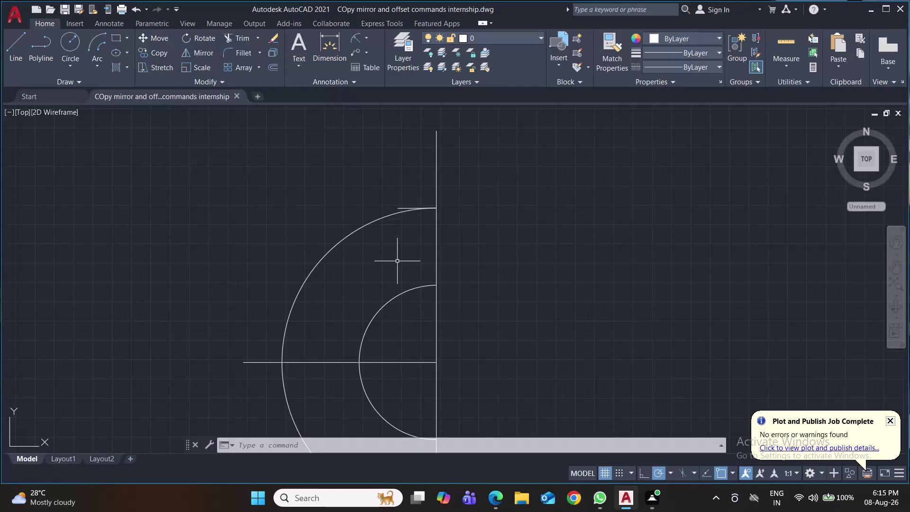
Draw a short vertical line down from the short top line's end, undoing a stray segment.
key(l)
key(Return)
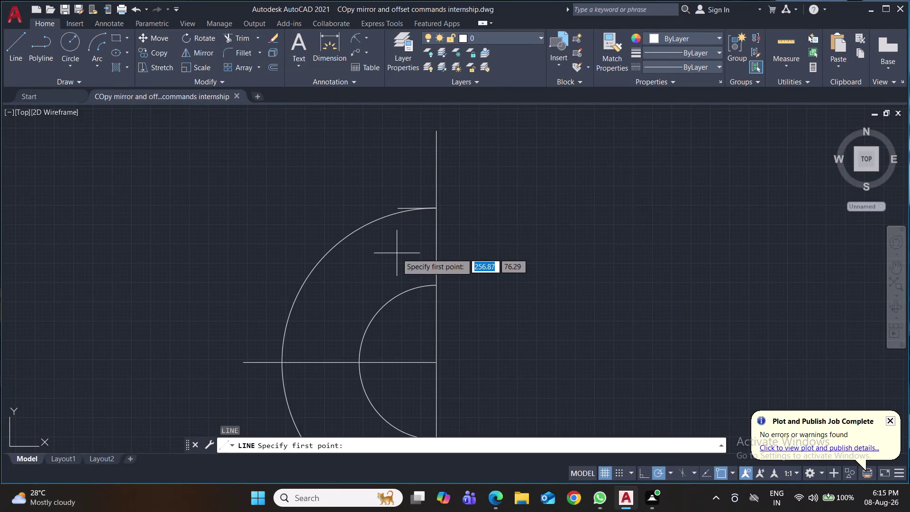
scroll(up, 3)
click(399, 183)
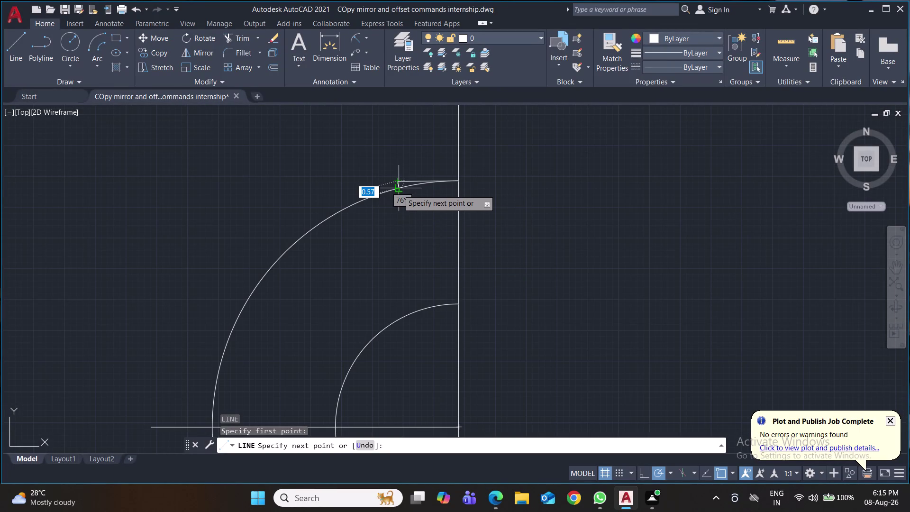
click(398, 197)
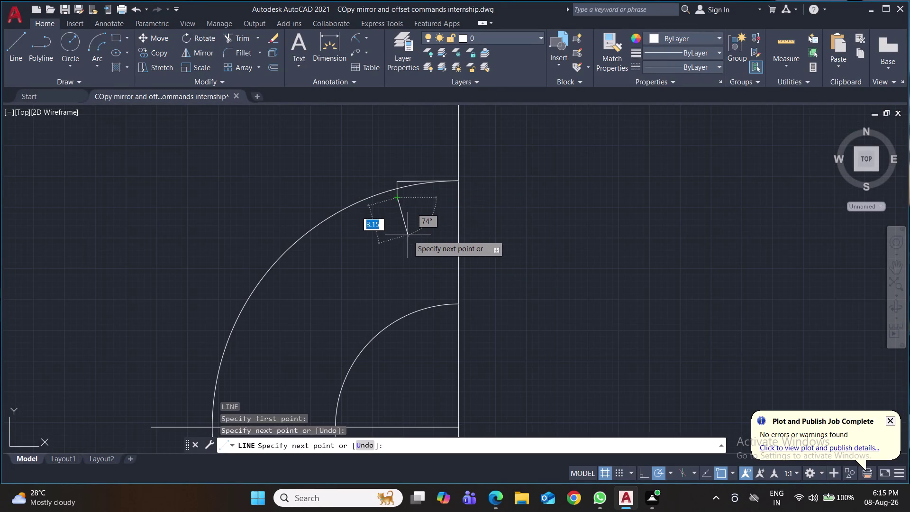
key(ctrl+z)
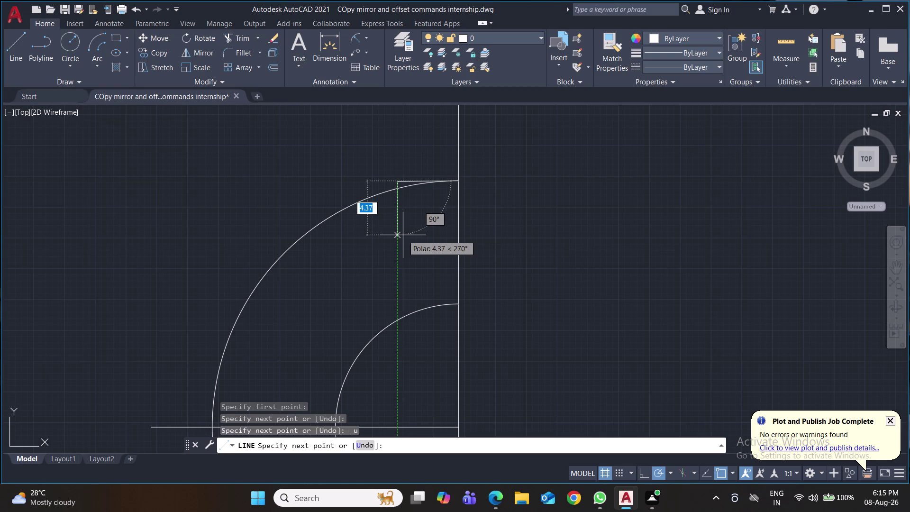
click(403, 235)
key(Return)
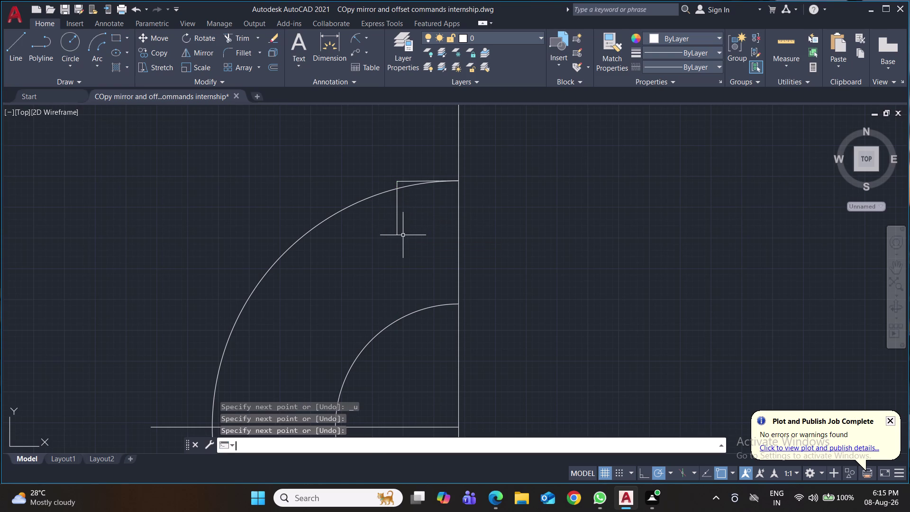
Trim the outer arc's excess and the small leftover stubs near the short lines.
text(tr)
key(Return)
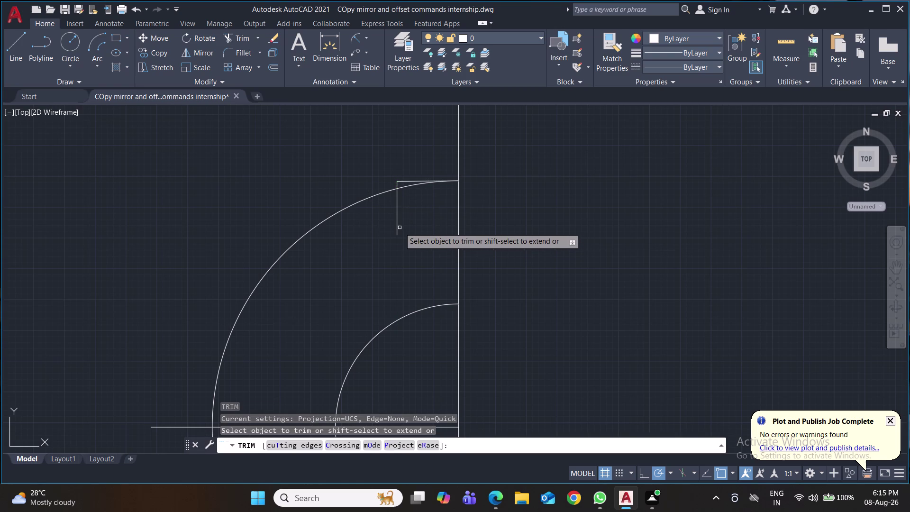
click(406, 186)
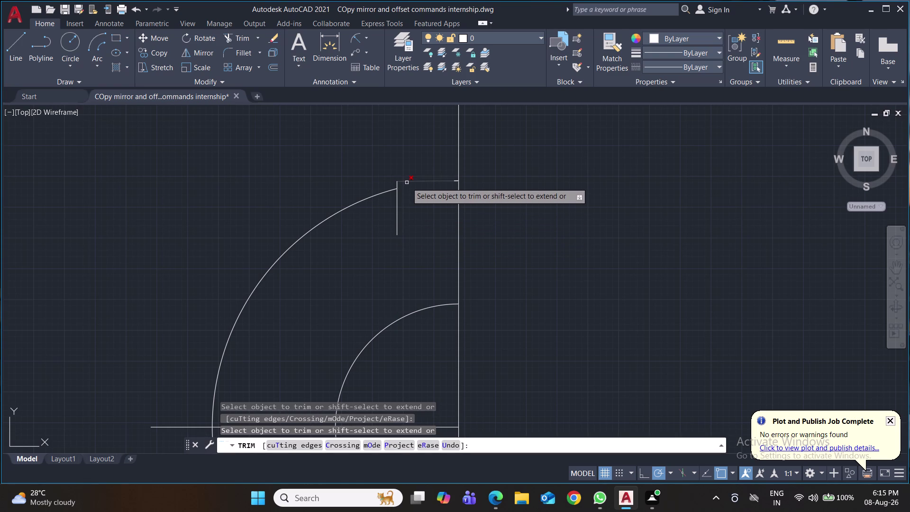
click(407, 183)
click(395, 208)
click(399, 209)
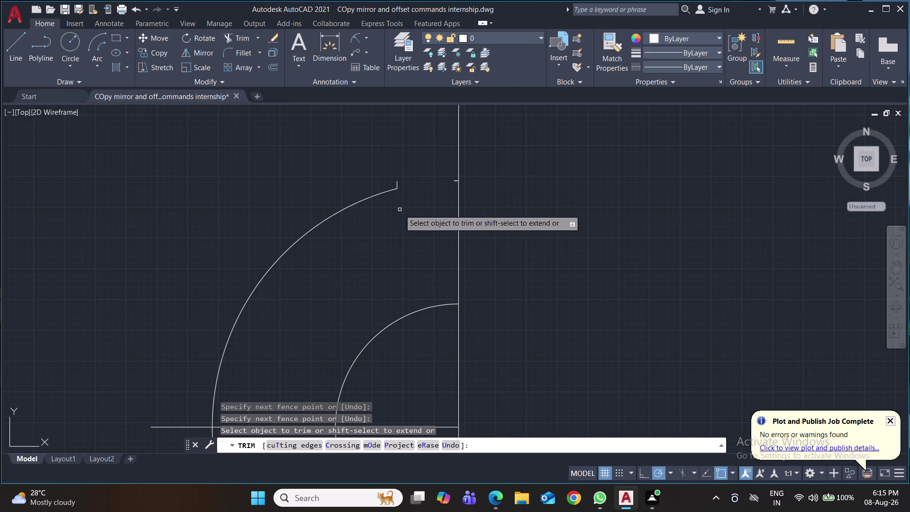
click(454, 180)
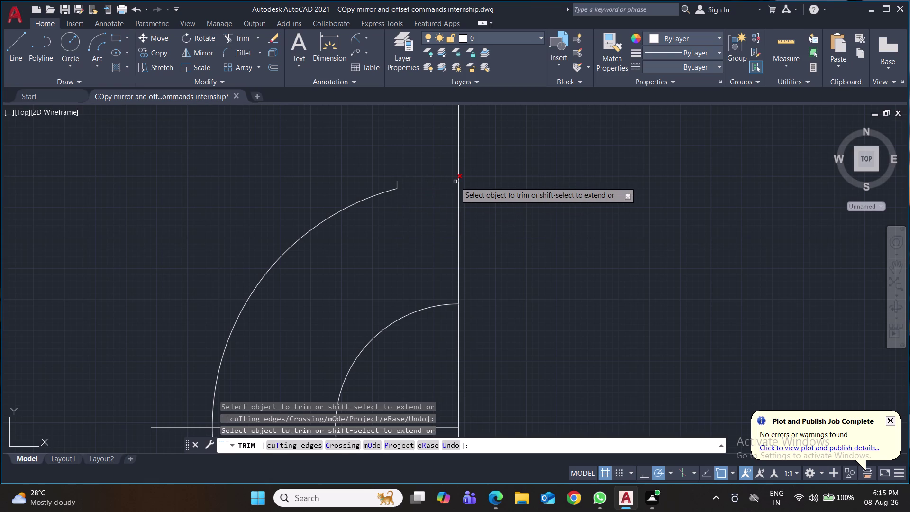
click(455, 182)
click(396, 182)
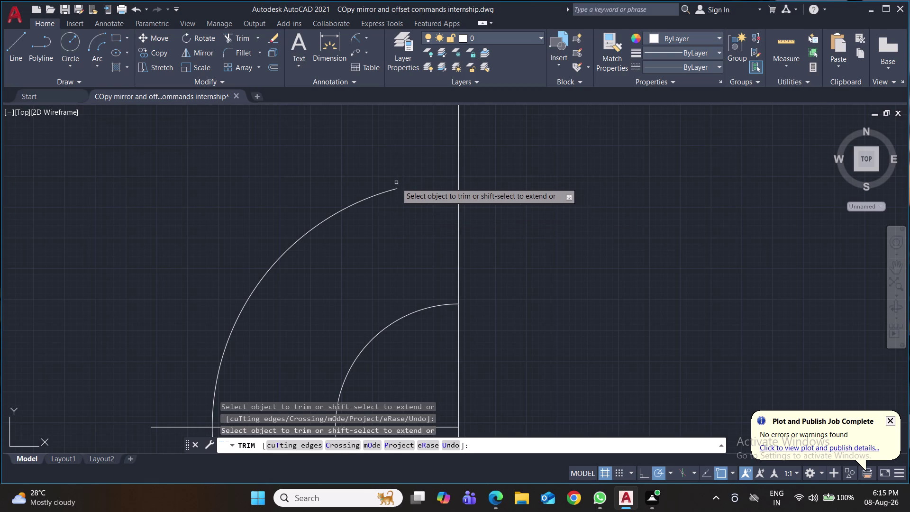
Fence-trim away the lower halves of the arcs and lines, then save.
scroll(down, 3)
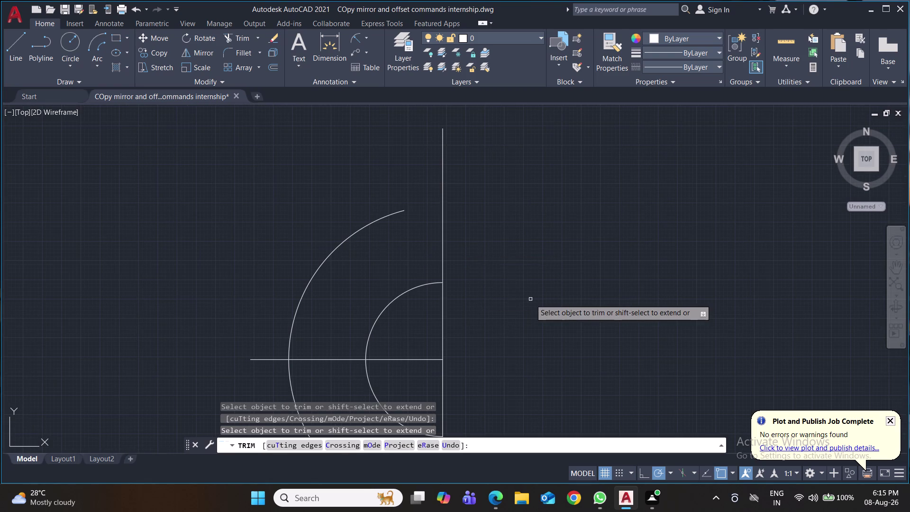
scroll(down, 3)
middle_drag(530, 287, 510, 232)
click(467, 300)
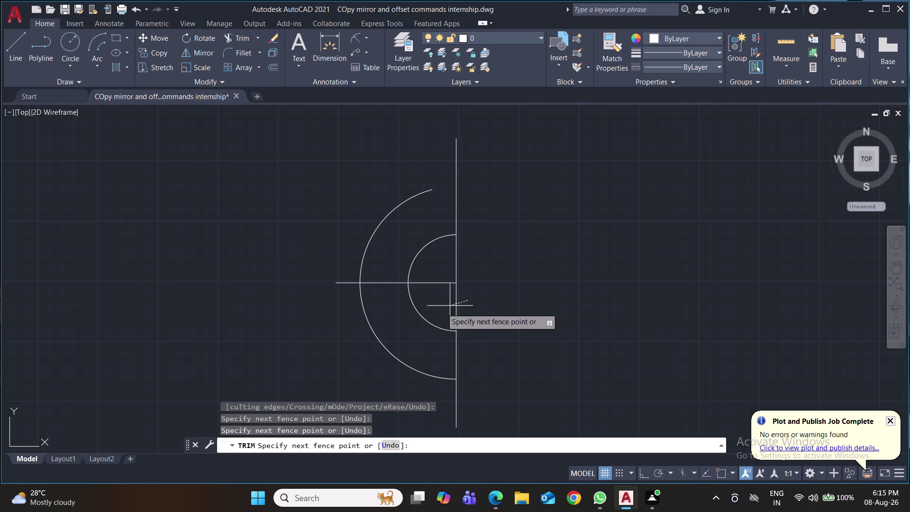
click(340, 329)
drag(547, 336, 432, 378)
click(414, 380)
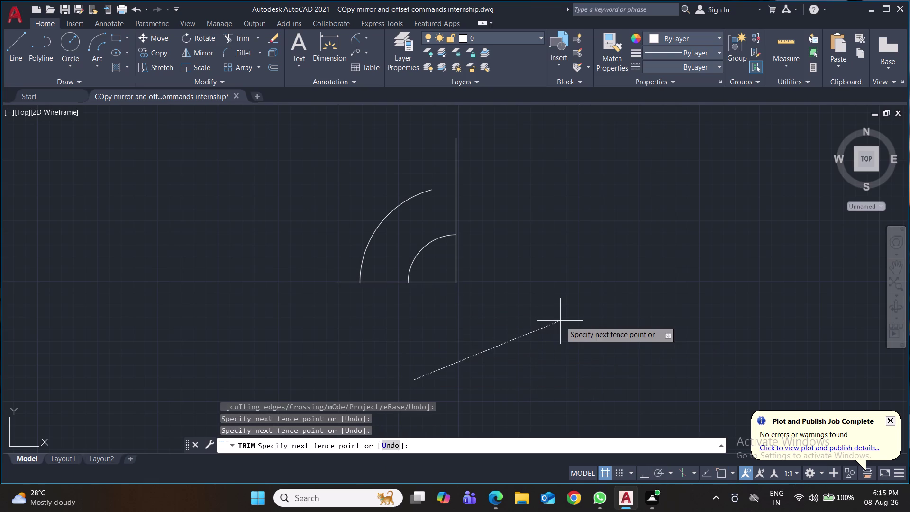
click(560, 319)
middle_drag(594, 290, 583, 327)
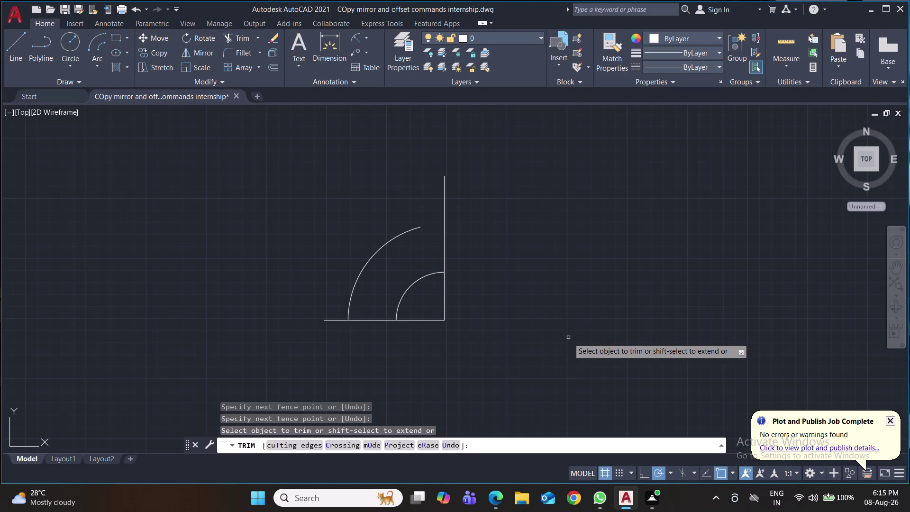
middle_drag(561, 340, 532, 387)
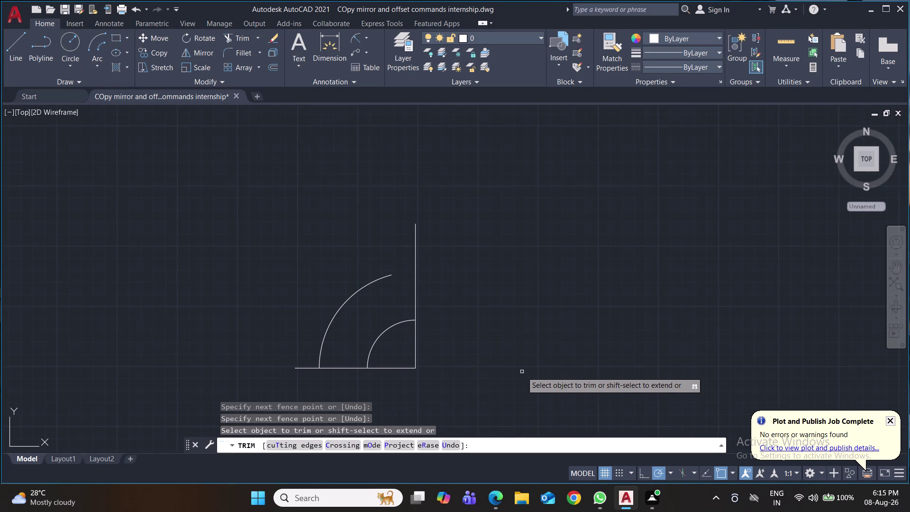
key(Escape)
key(ctrl+s)
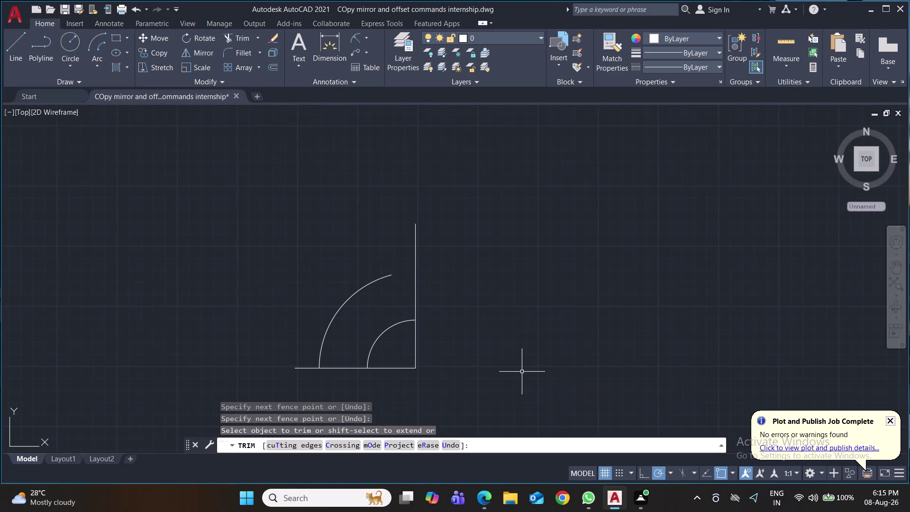
Draw a step from the outer arc's upper end: 5.64 up, then 5 across.
key(l)
key(Return)
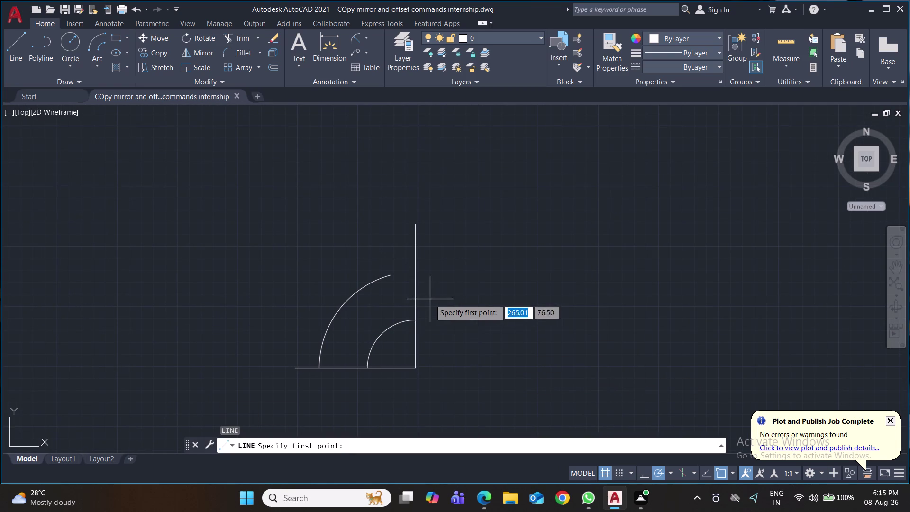
click(393, 275)
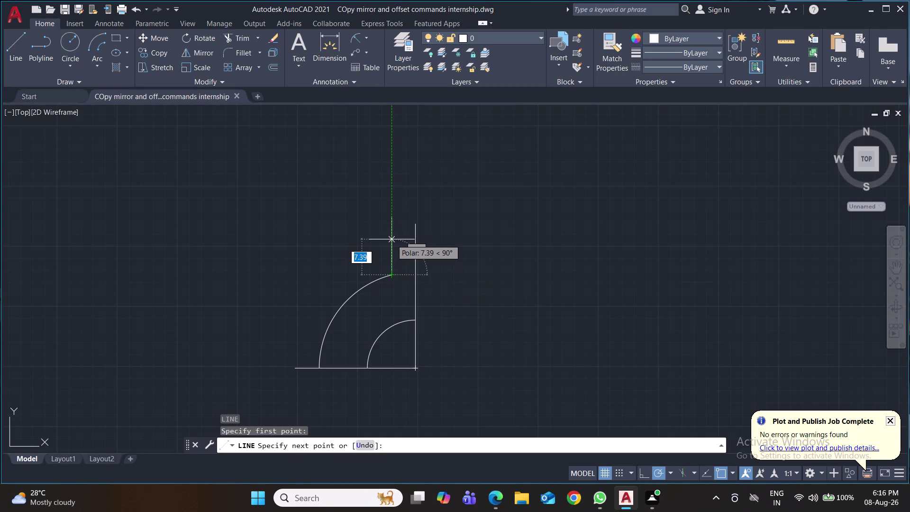
text(5.64)
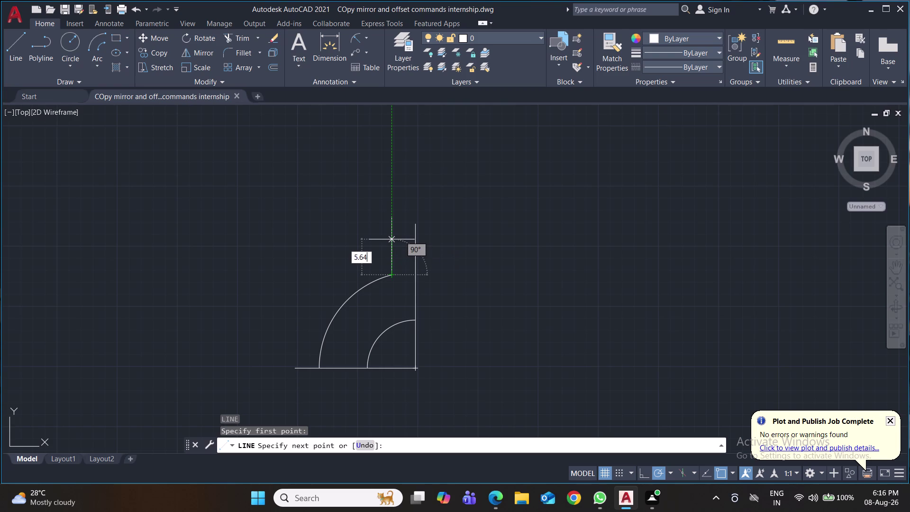
key(Return)
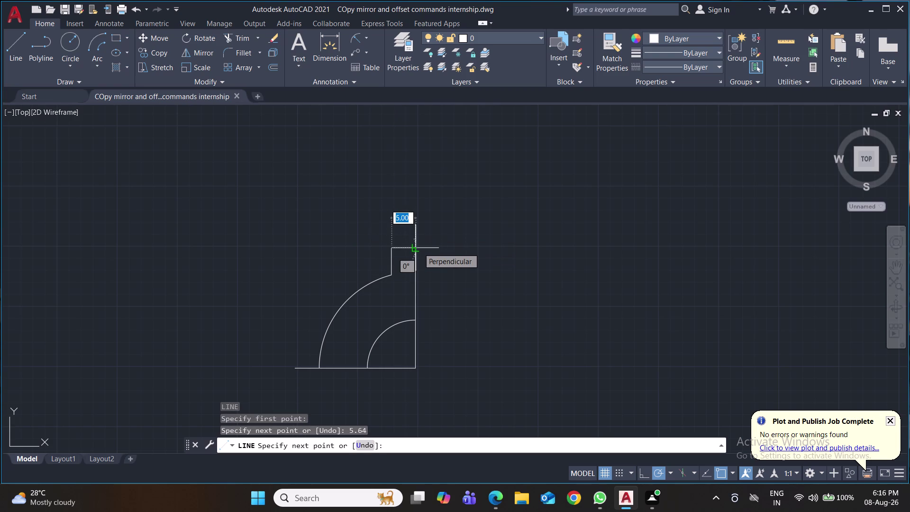
key(5)
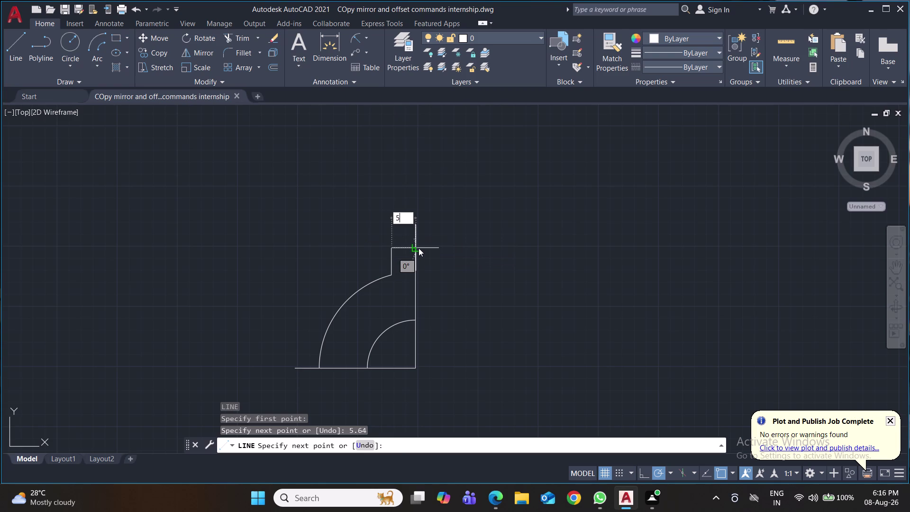
key(Return)
key(Return)
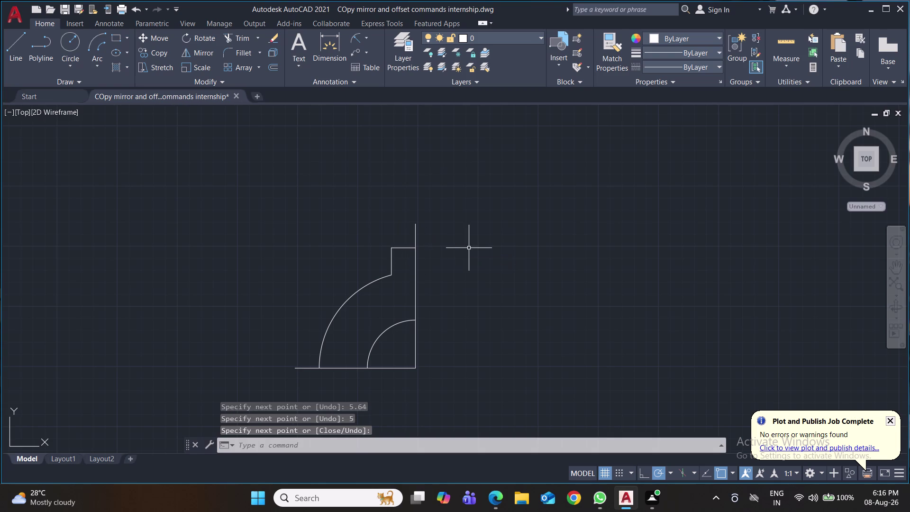
middle_drag(463, 276, 456, 236)
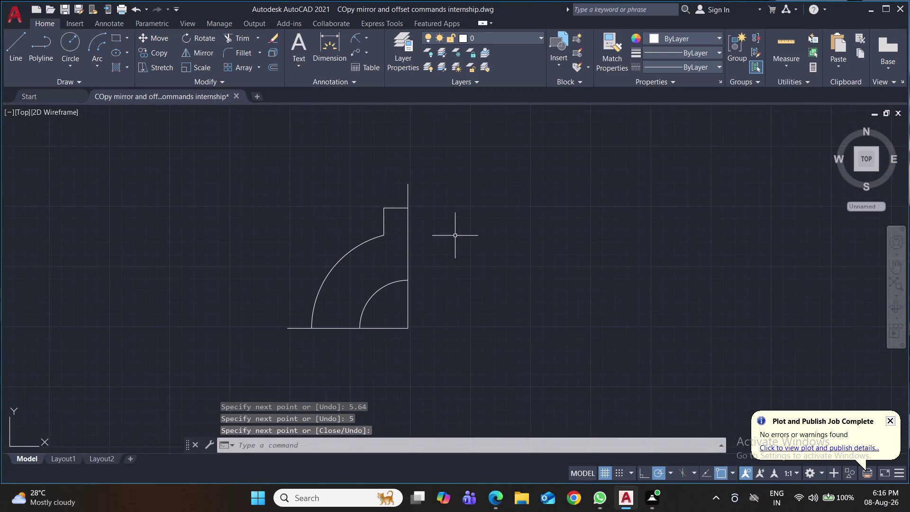
click(9, 47)
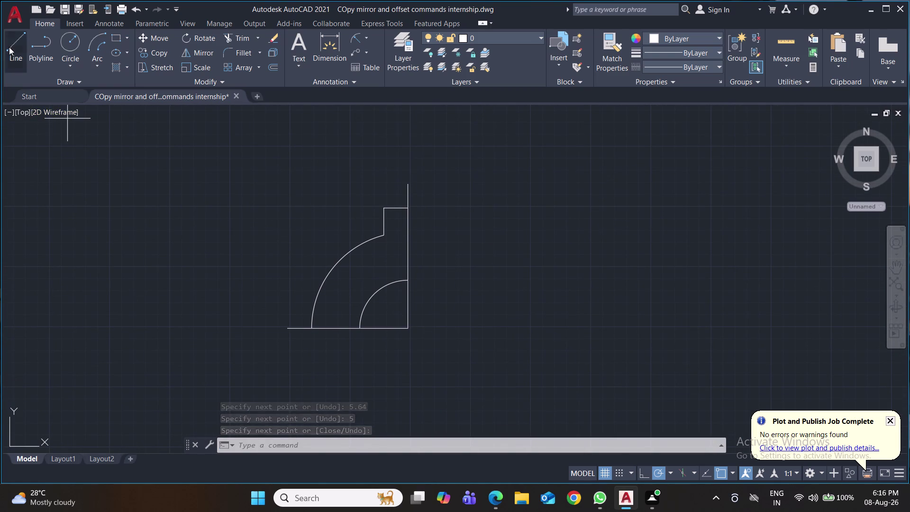
click(288, 330)
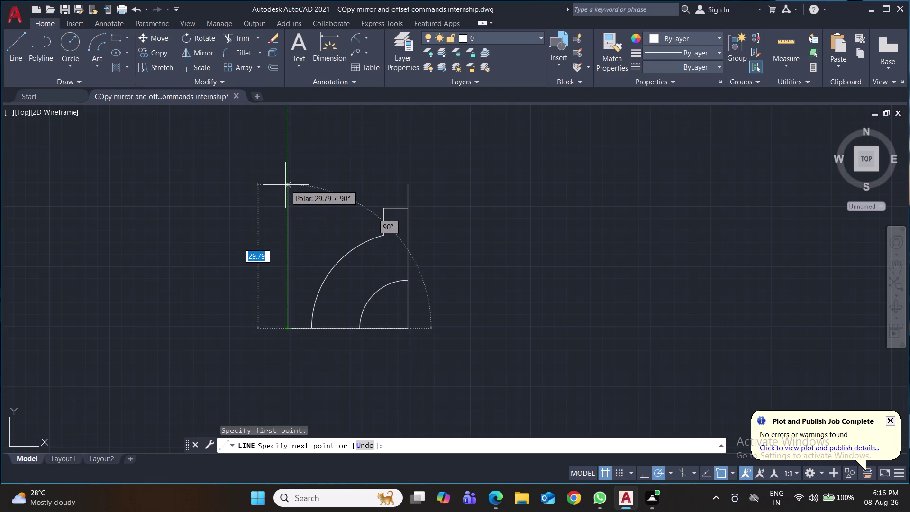
Draw a 30-unit left edge and 25-unit top edge, then save the drawing.
text(30)
key(Return)
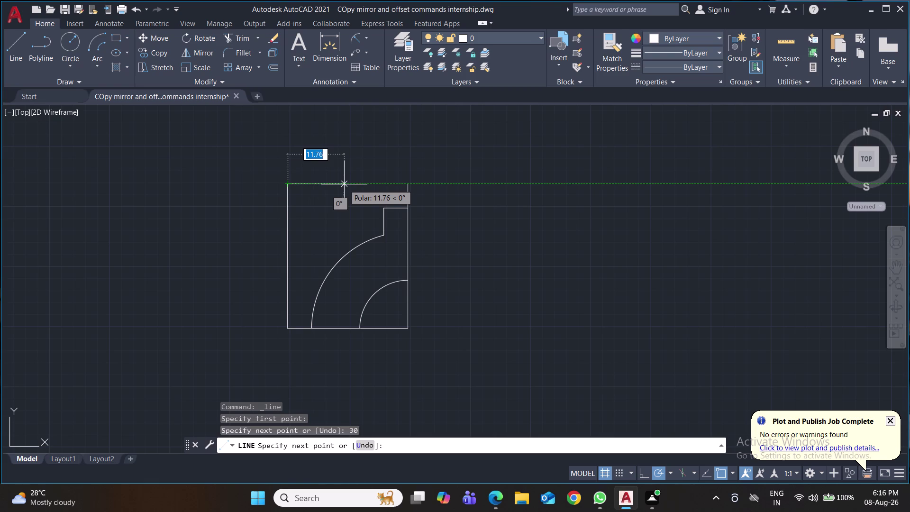
text(25)
key(Return)
key(Return)
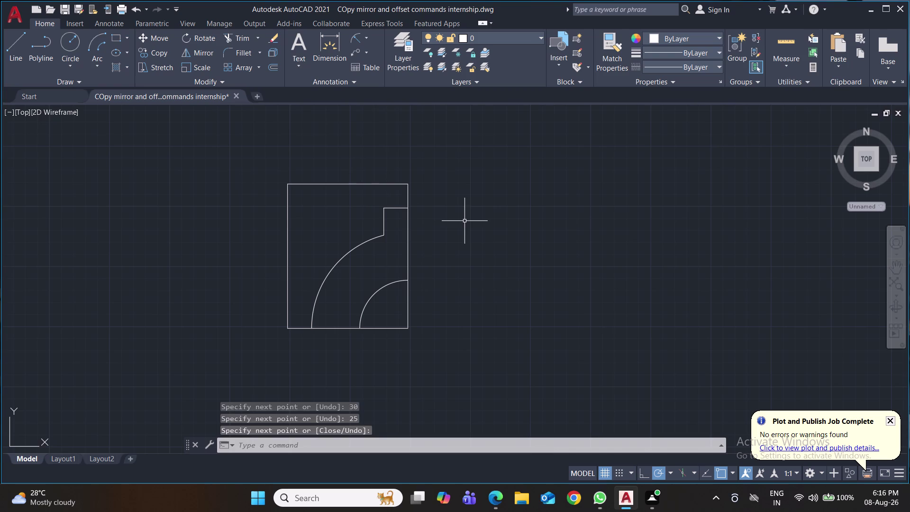
key(ctrl+s)
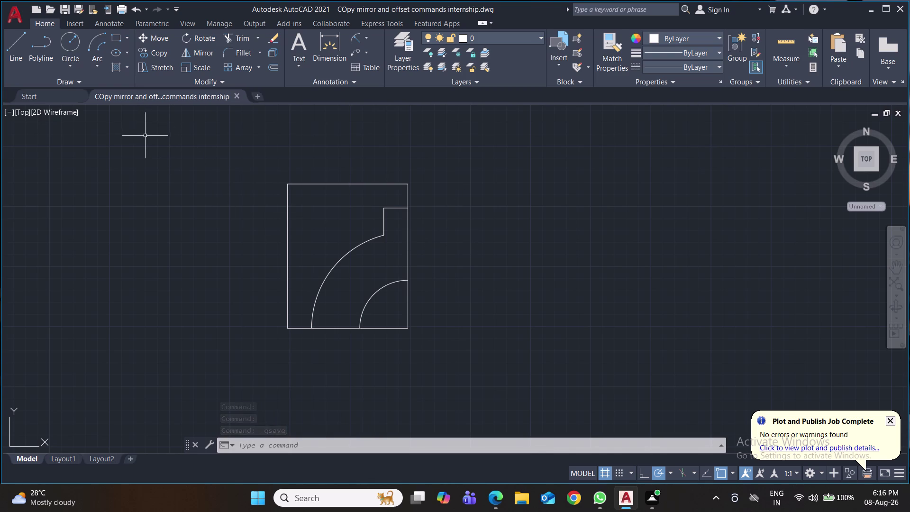
middle_drag(542, 249, 526, 243)
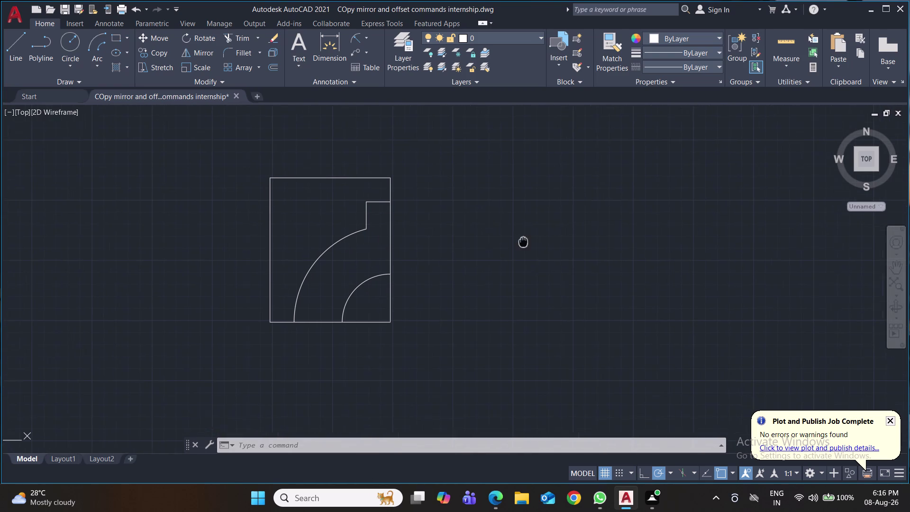
middle_drag(525, 243, 521, 241)
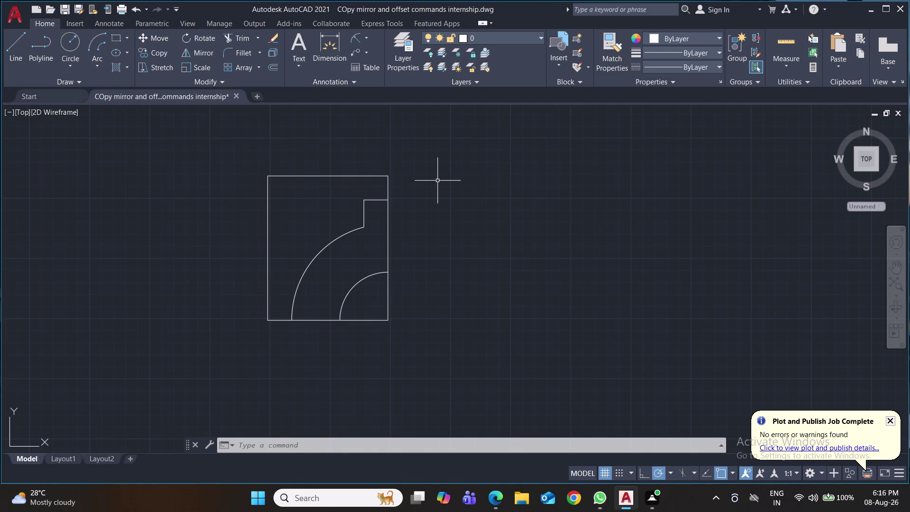
Mirror all eight quarter-profile objects across the right edge, keeping the originals.
text(mi)
key(Return)
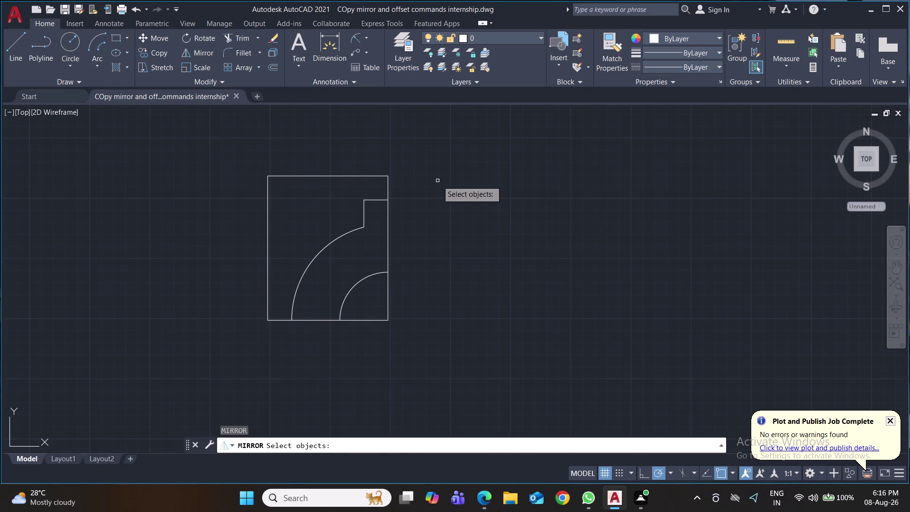
click(400, 155)
click(248, 345)
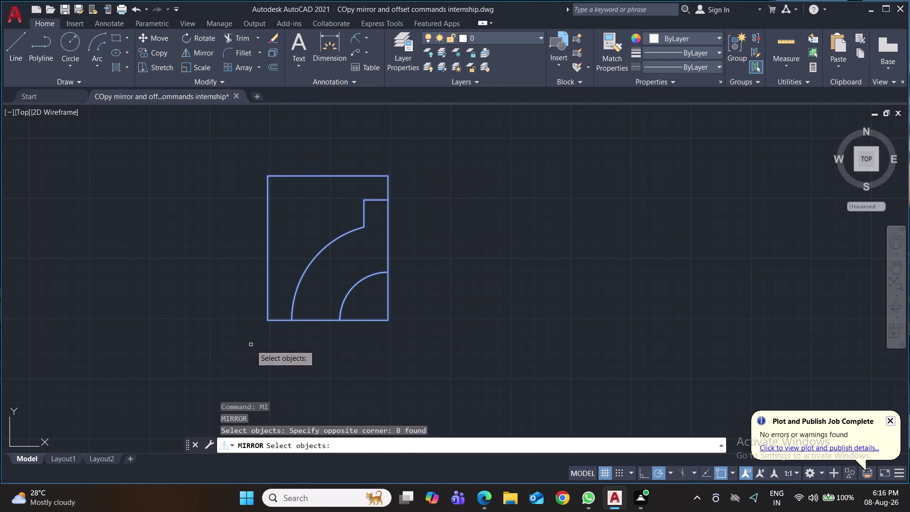
key(Return)
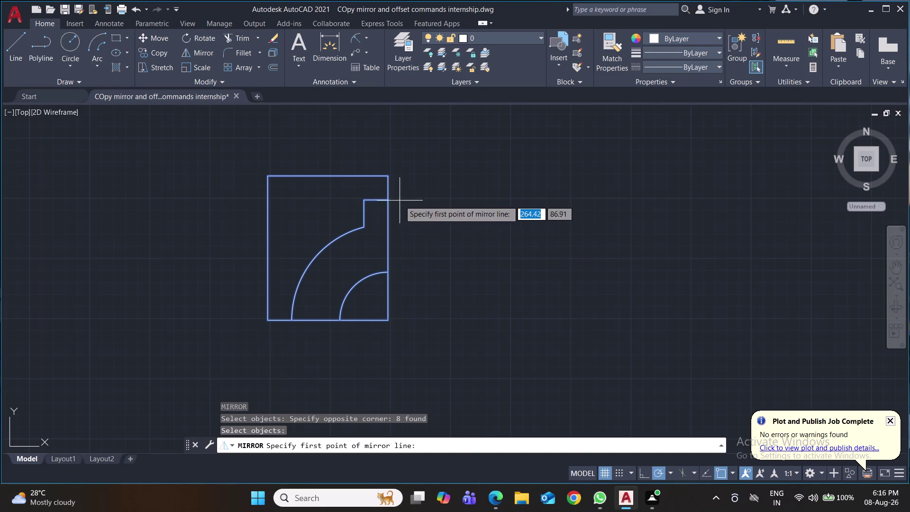
click(388, 317)
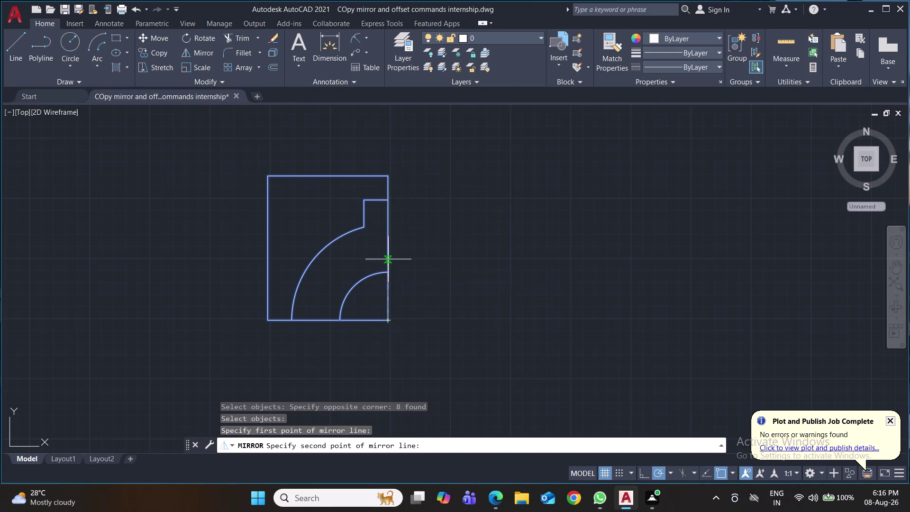
click(390, 178)
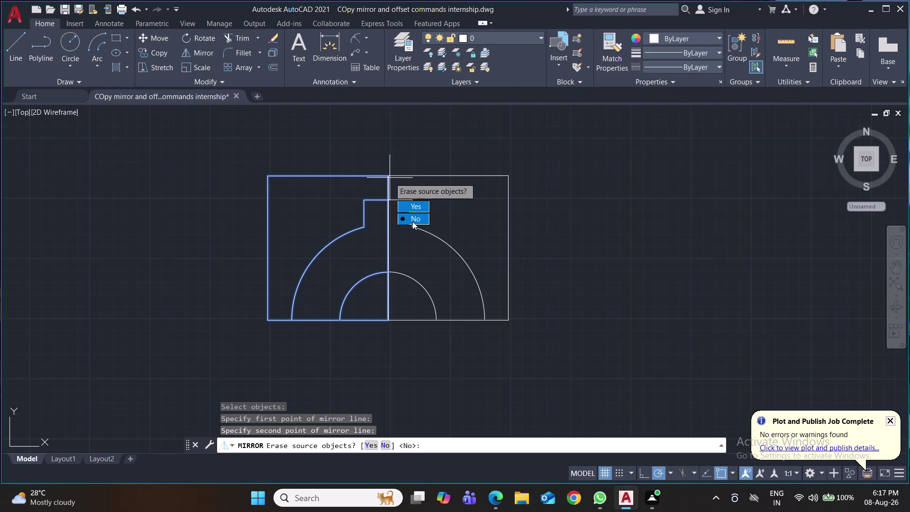
drag(414, 219, 390, 178)
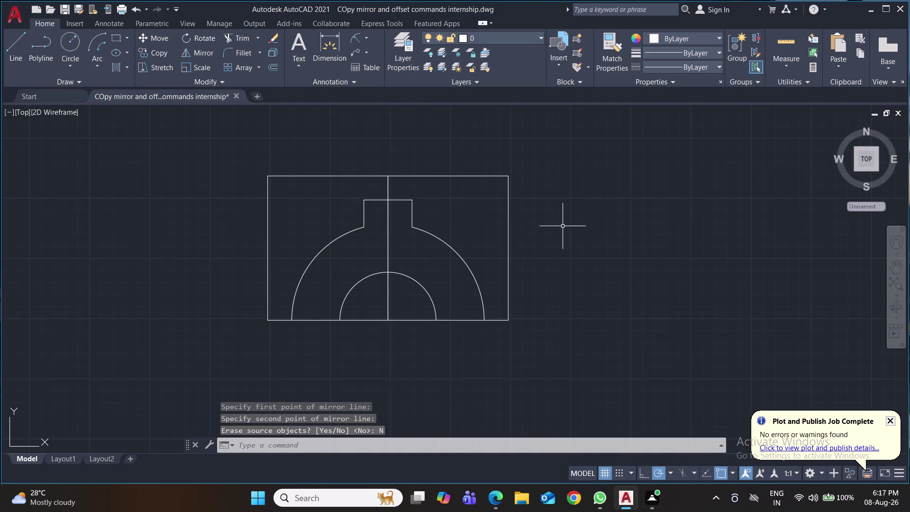
middle_drag(568, 227, 561, 196)
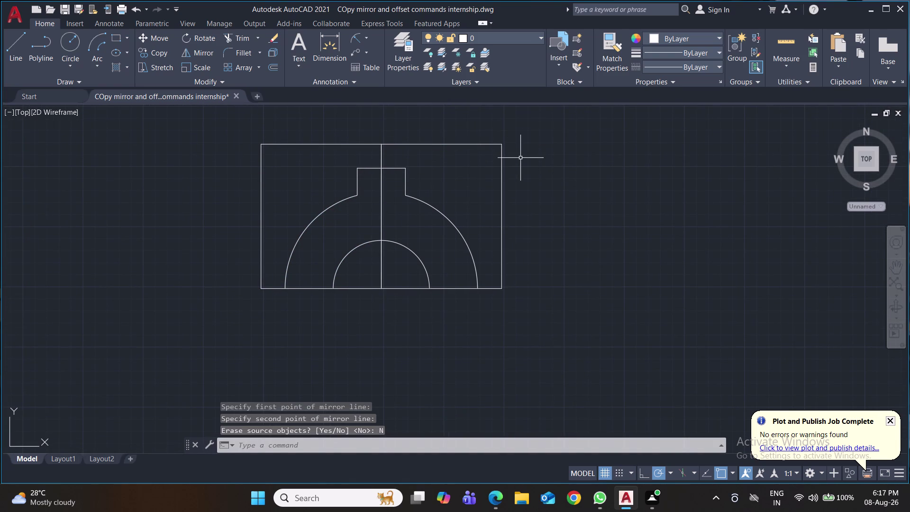
Mirror all sixteen objects across the bottom edge, keeping originals, and recentre the view.
text(mi)
key(Return)
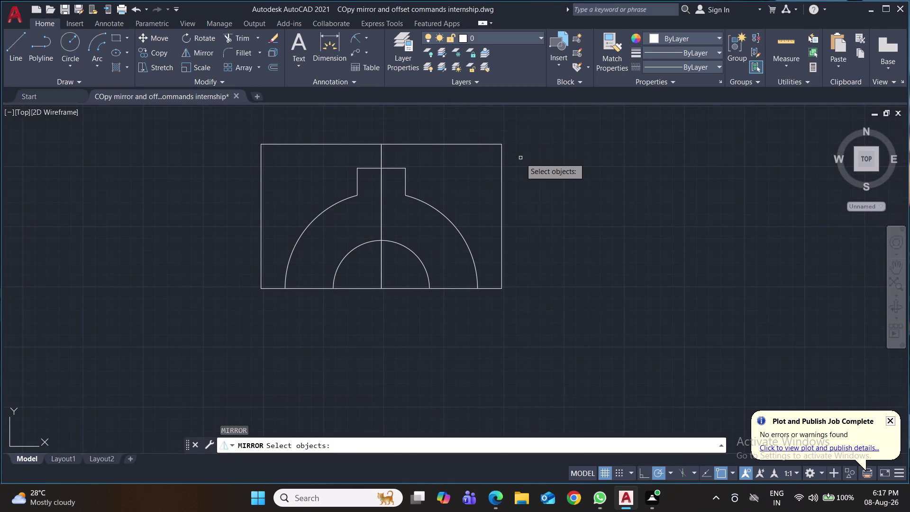
click(515, 129)
click(182, 318)
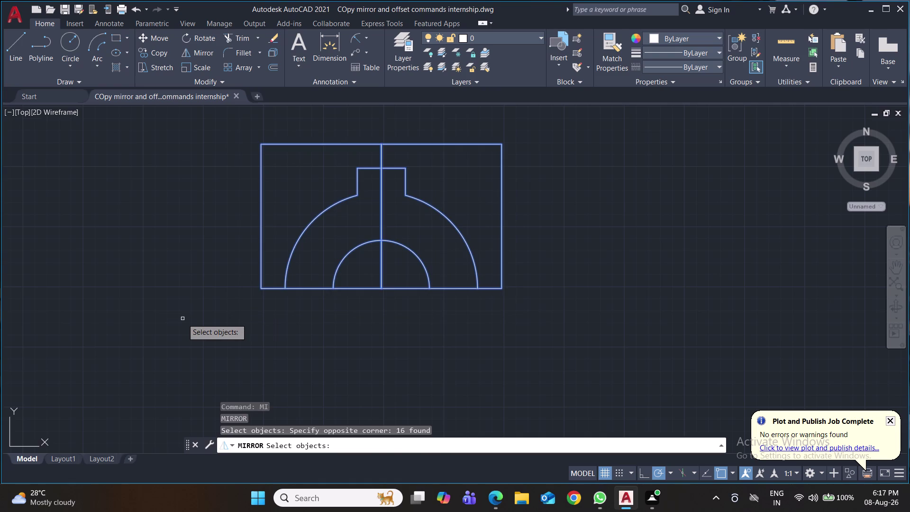
key(Return)
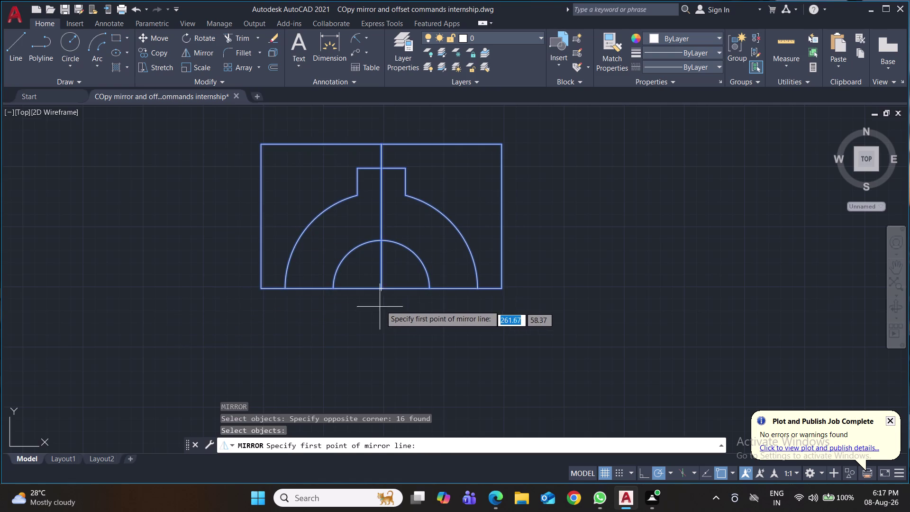
click(380, 291)
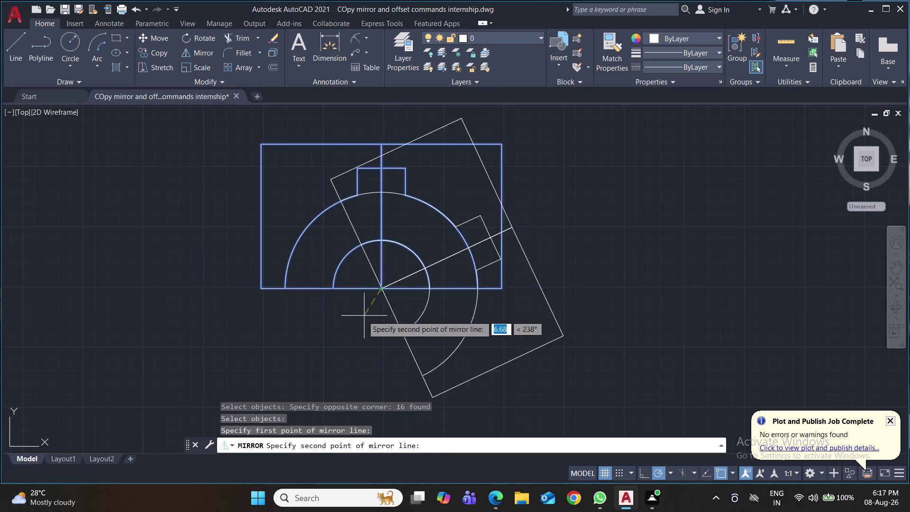
click(259, 289)
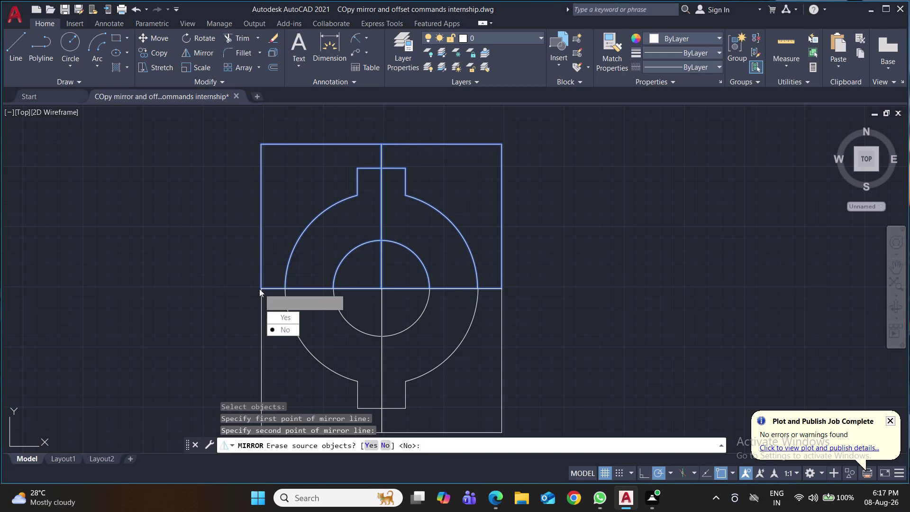
drag(287, 329, 259, 289)
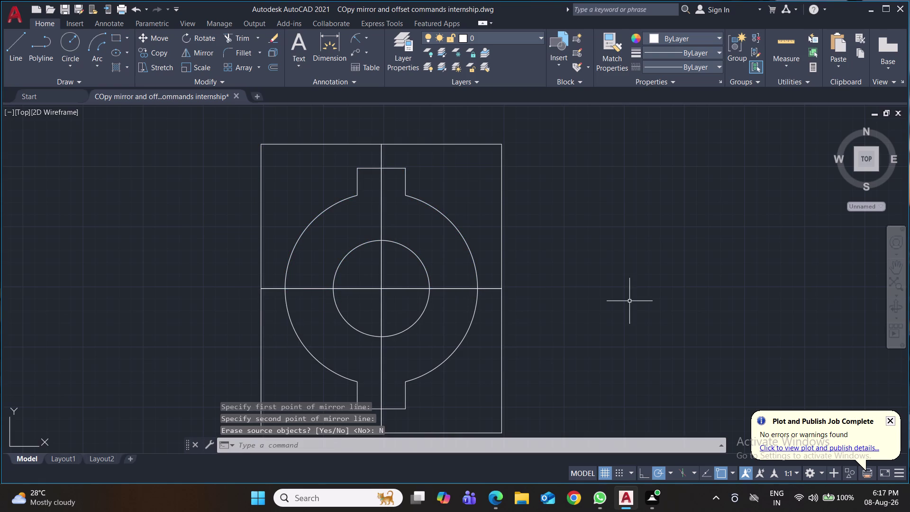
middle_drag(637, 304, 615, 276)
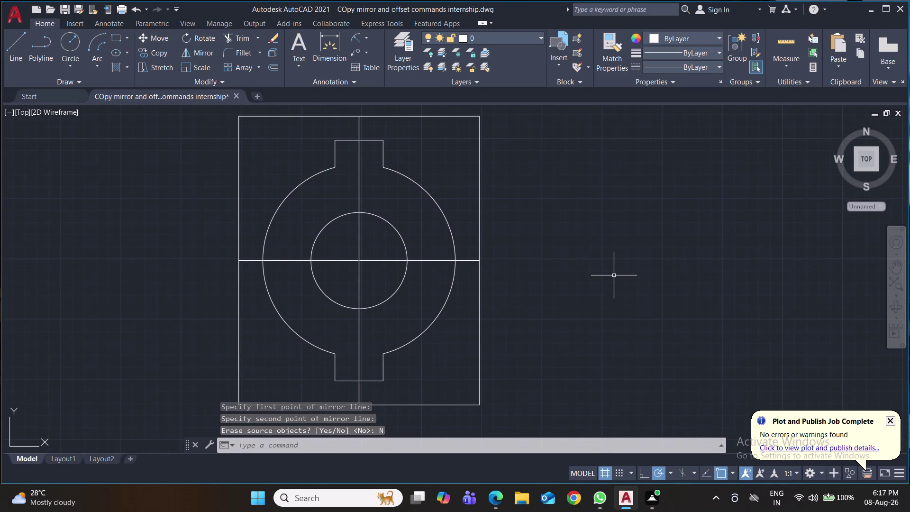
scroll(down, 3)
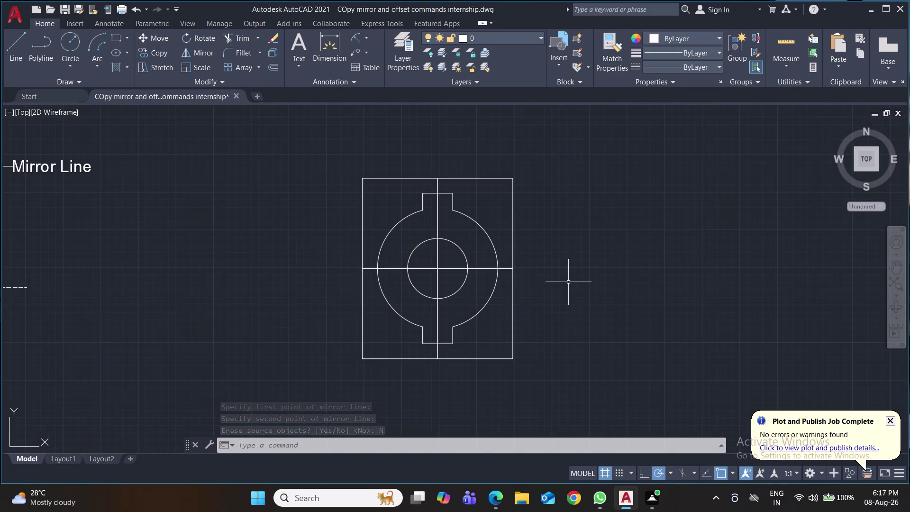
middle_drag(568, 282, 528, 273)
scroll(up, 3)
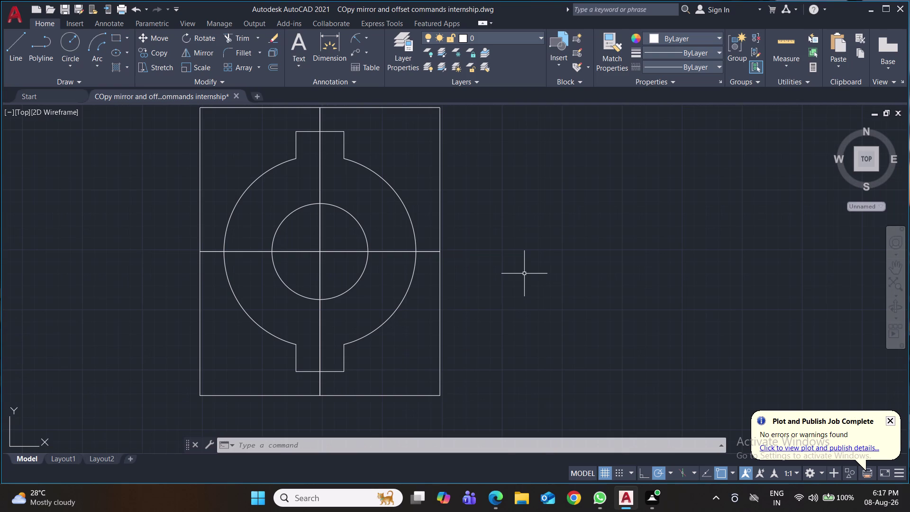
scroll(down, 3)
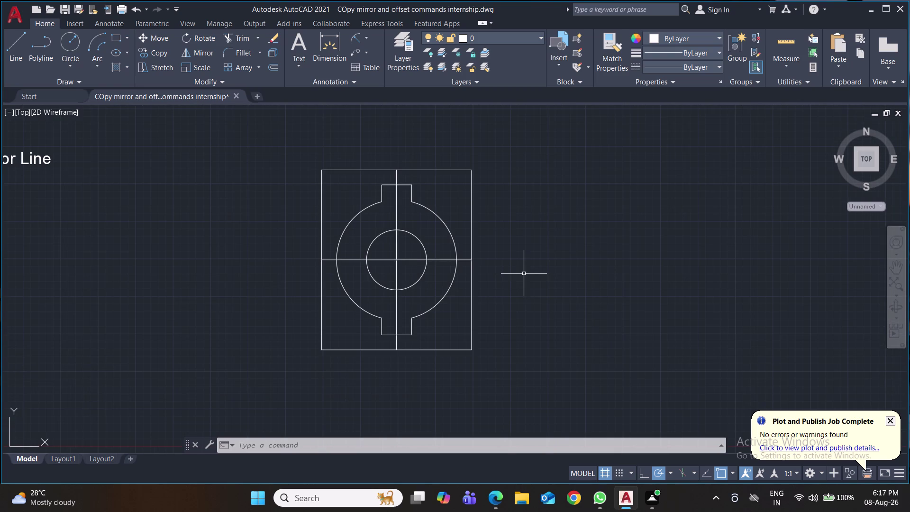
middle_drag(524, 273, 502, 287)
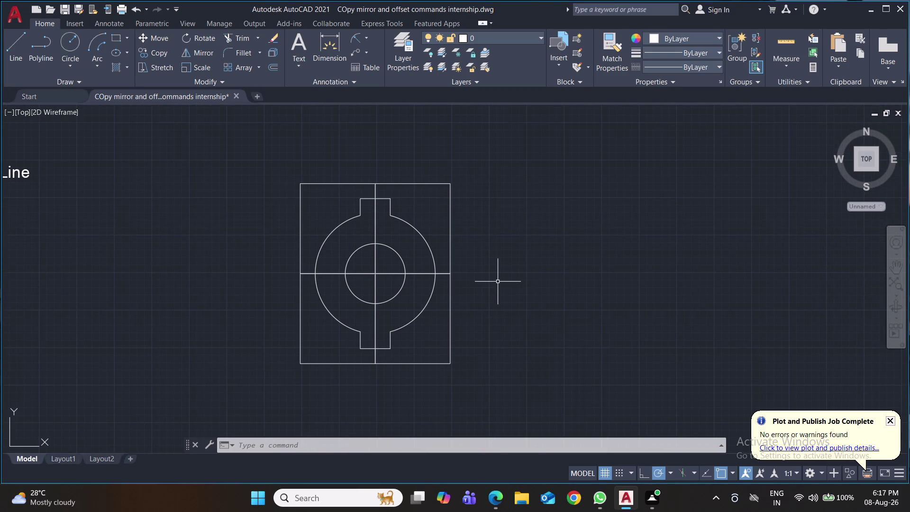
Draw a radius-15 circle centred on the top edge's midpoint.
key(ctrl+s)
key(c)
key(Return)
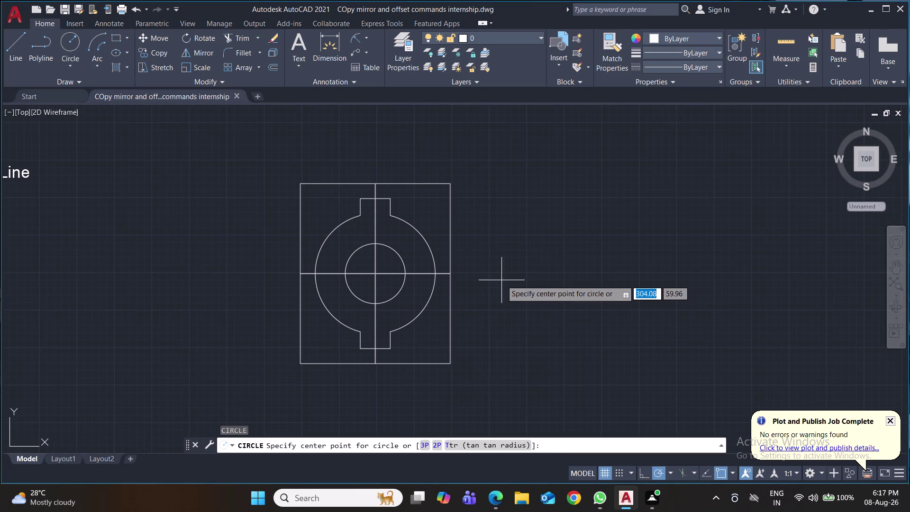
click(377, 184)
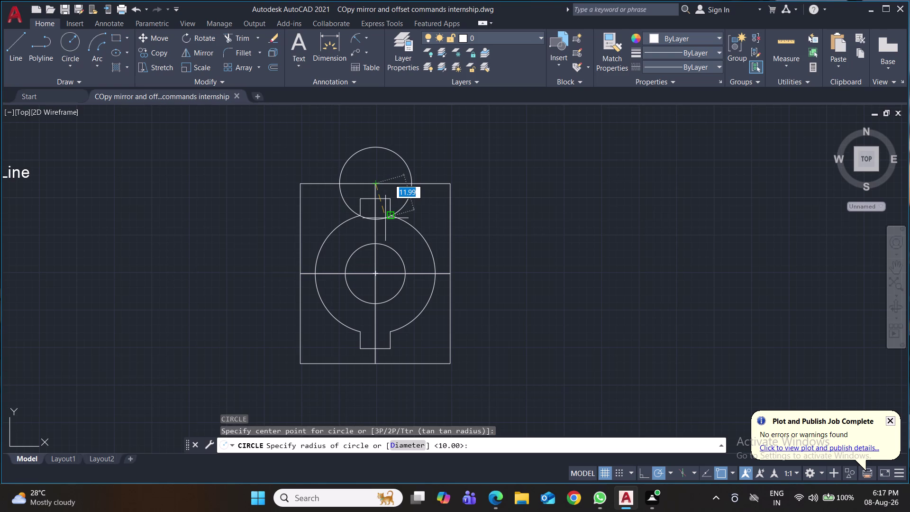
text(15)
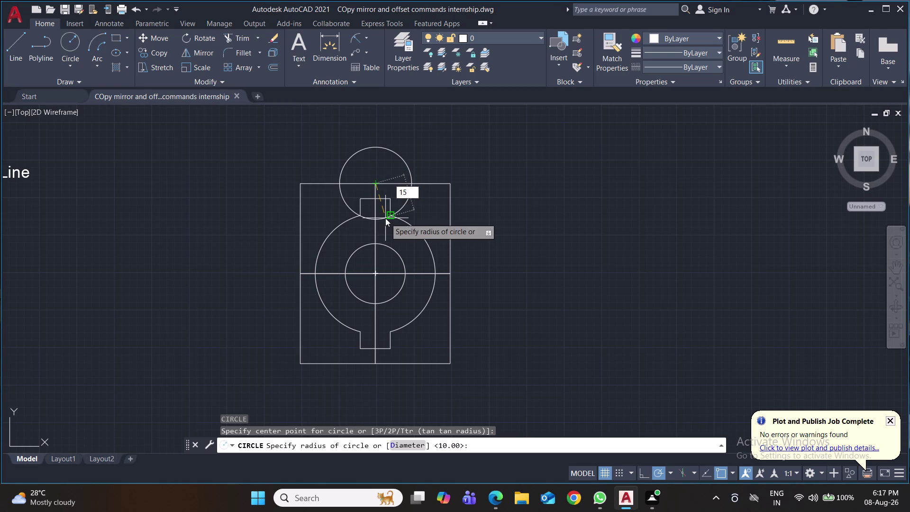
key(Return)
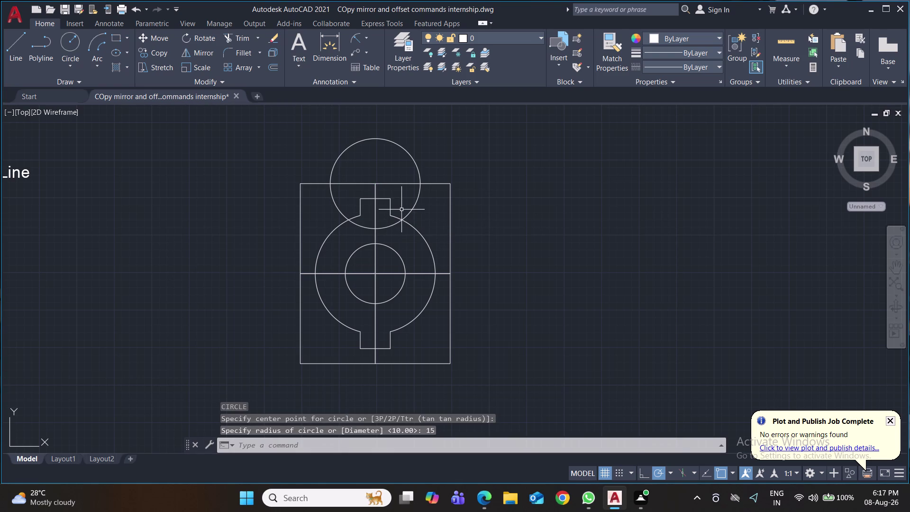
Trim away the circle's lower half inside the rectangle and save the drawing.
text(tr)
key(Return)
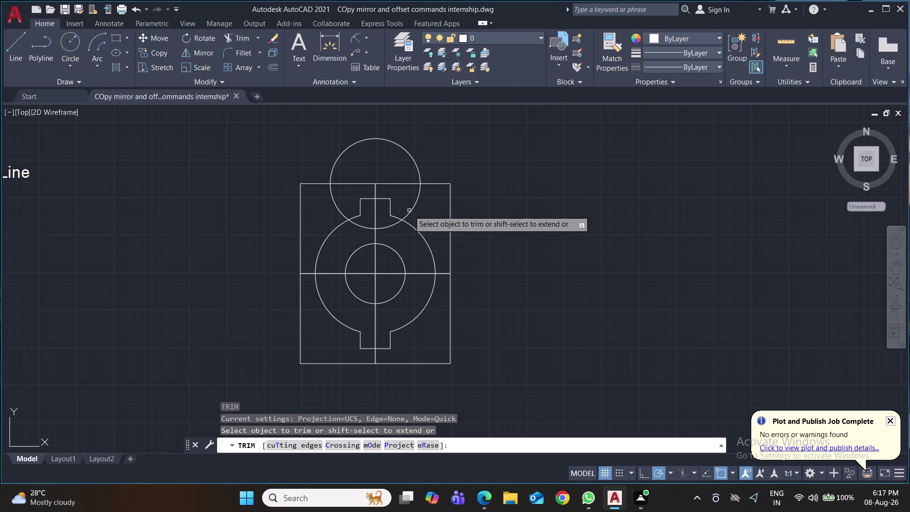
click(413, 211)
click(390, 226)
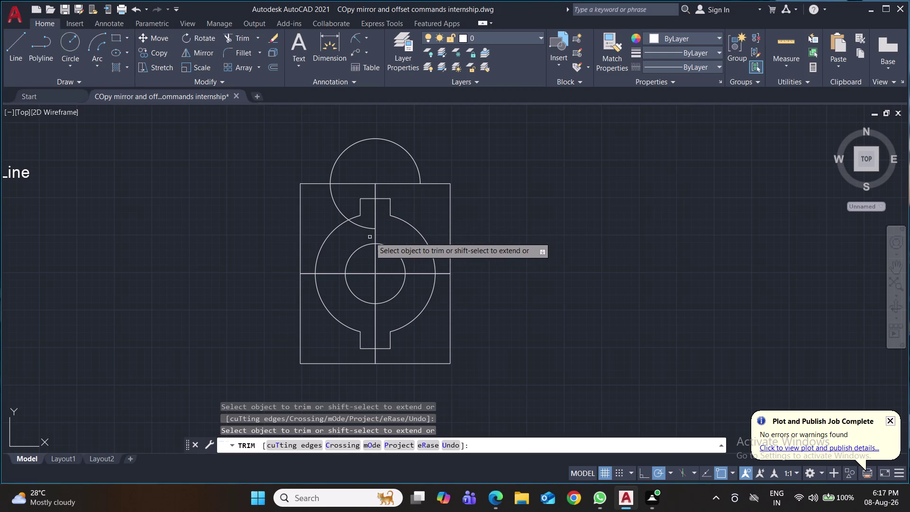
click(358, 227)
click(336, 204)
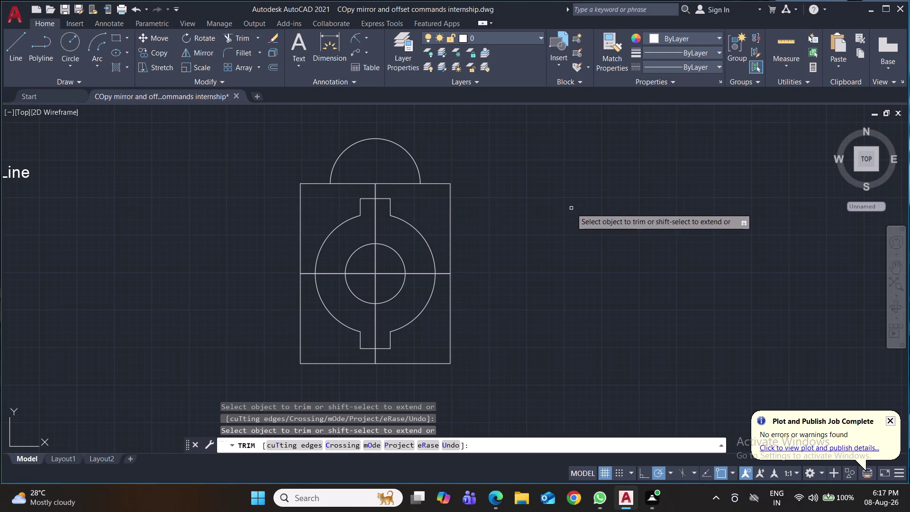
key(ctrl+s)
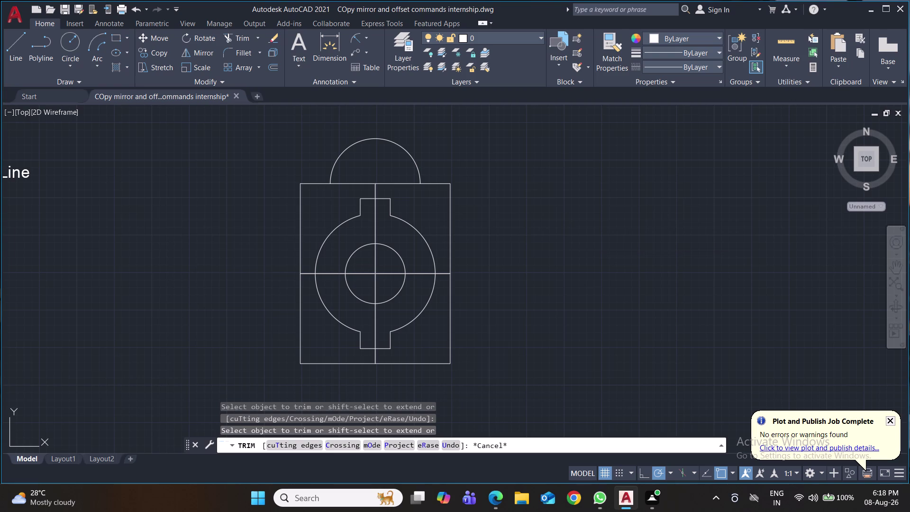
text(co)
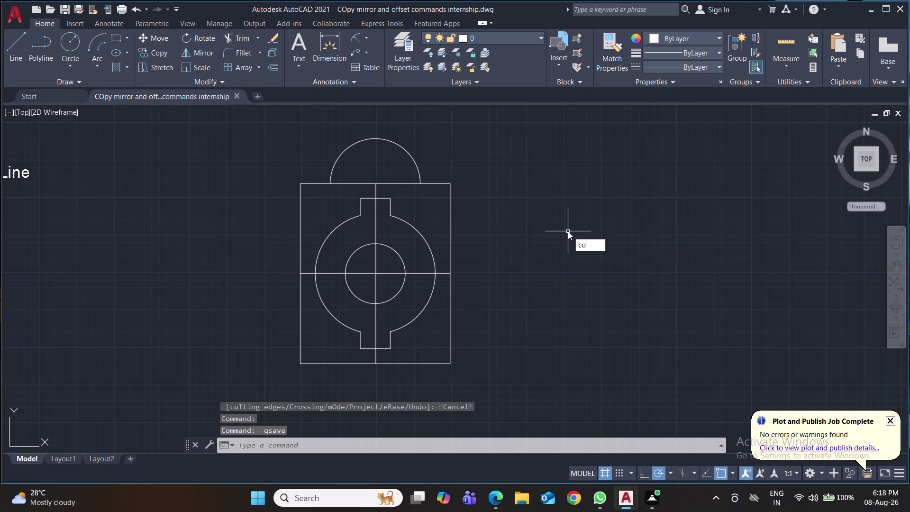
key(Return)
click(410, 155)
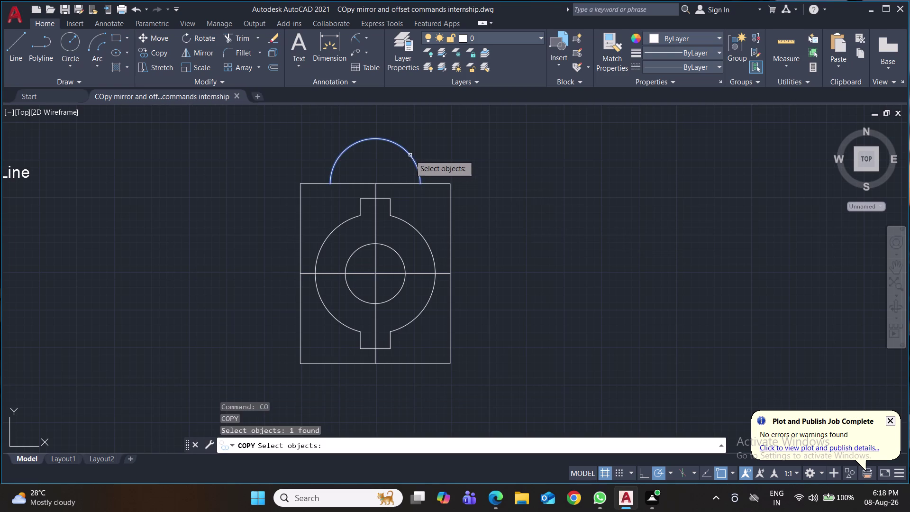
key(Return)
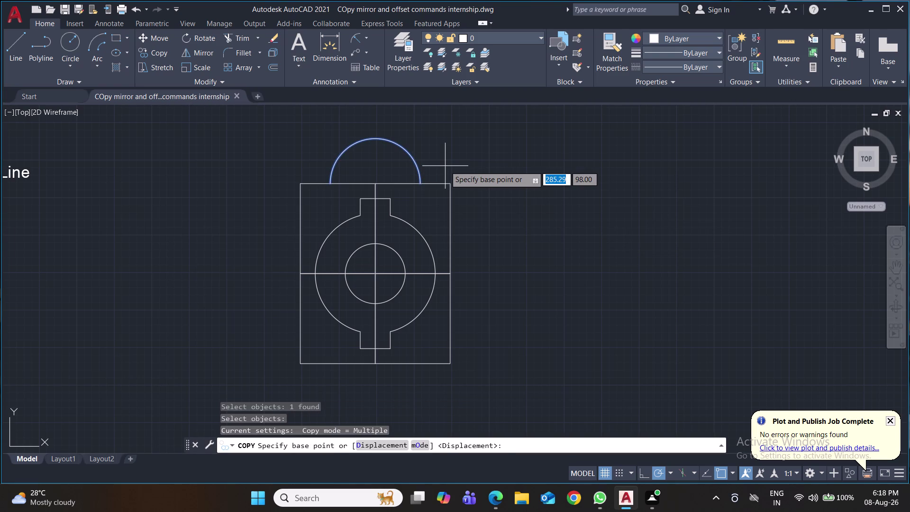
click(378, 274)
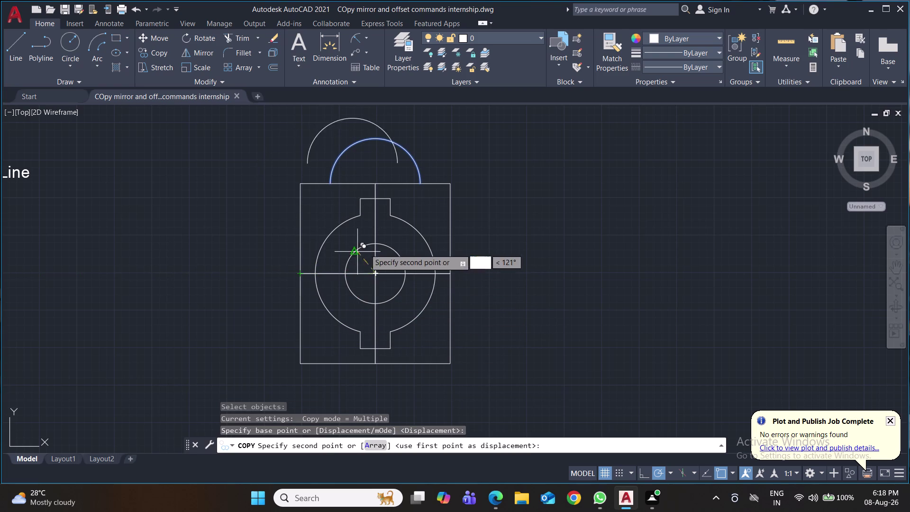
key(Escape)
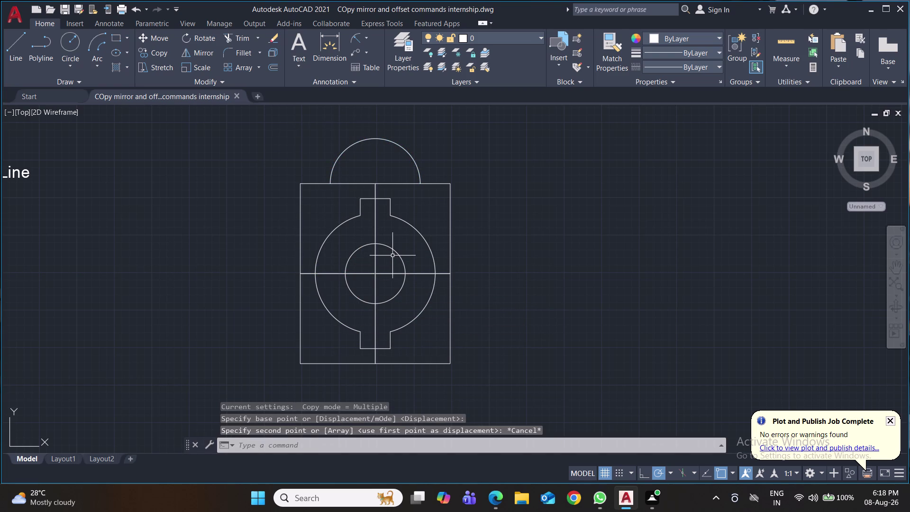
text(ro)
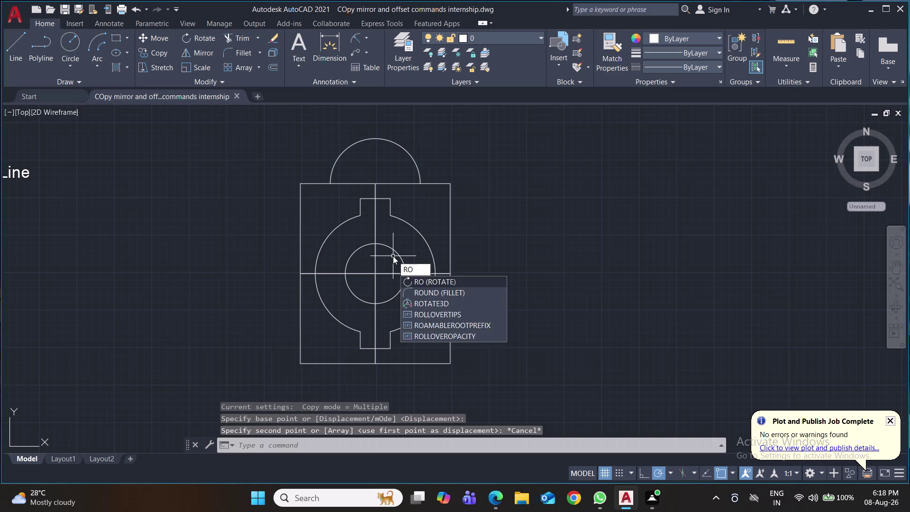
key(Return)
click(416, 164)
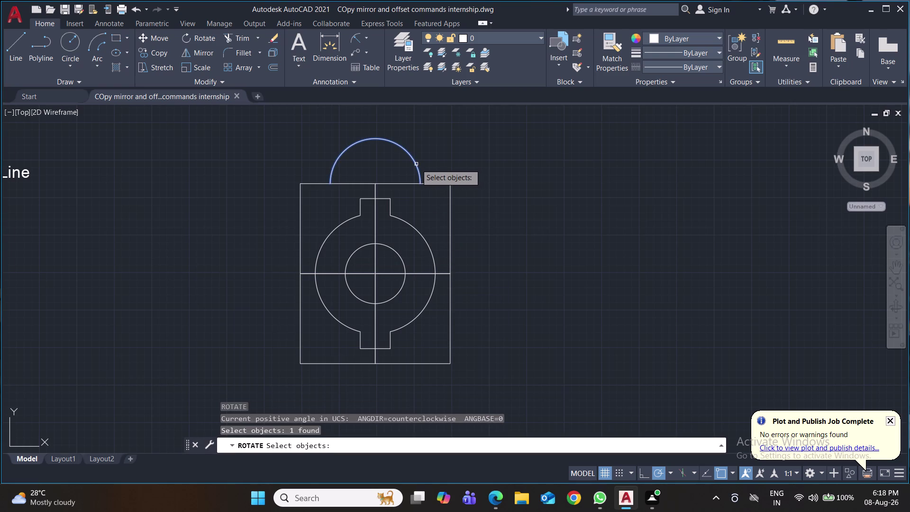
key(Return)
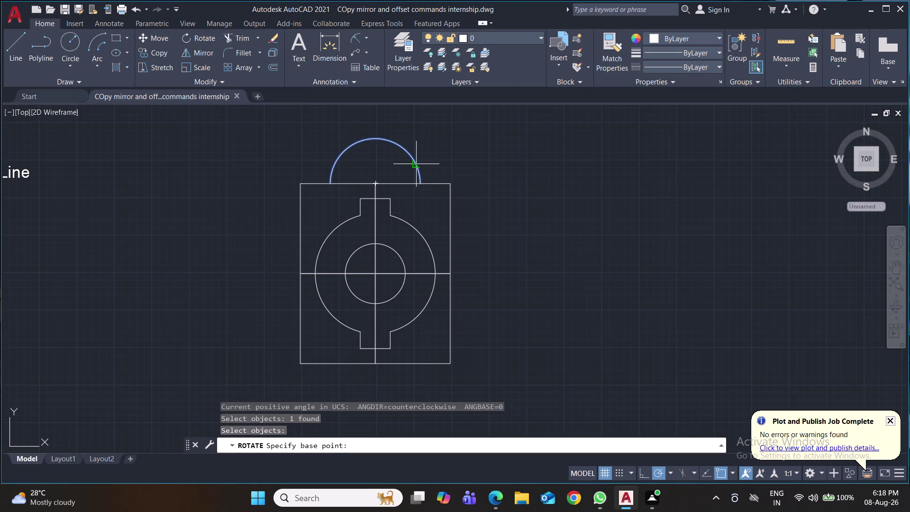
click(375, 275)
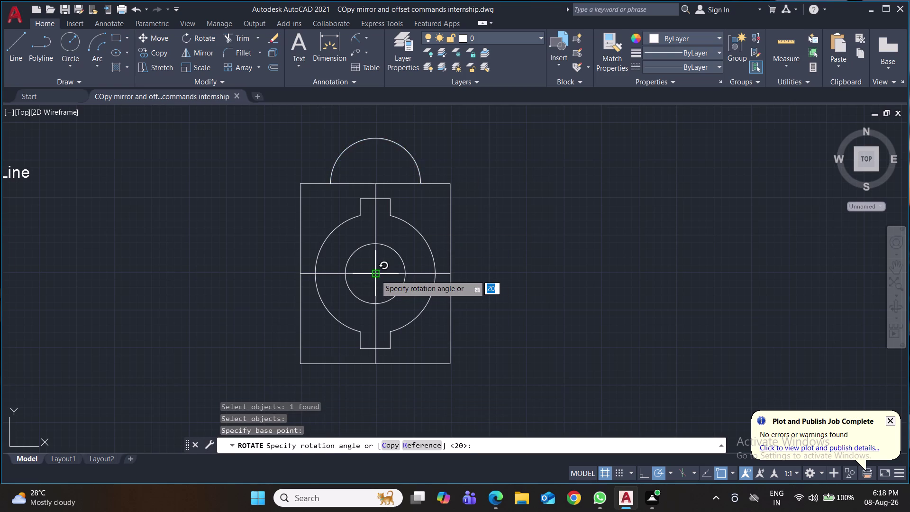
middle_drag(376, 275, 369, 231)
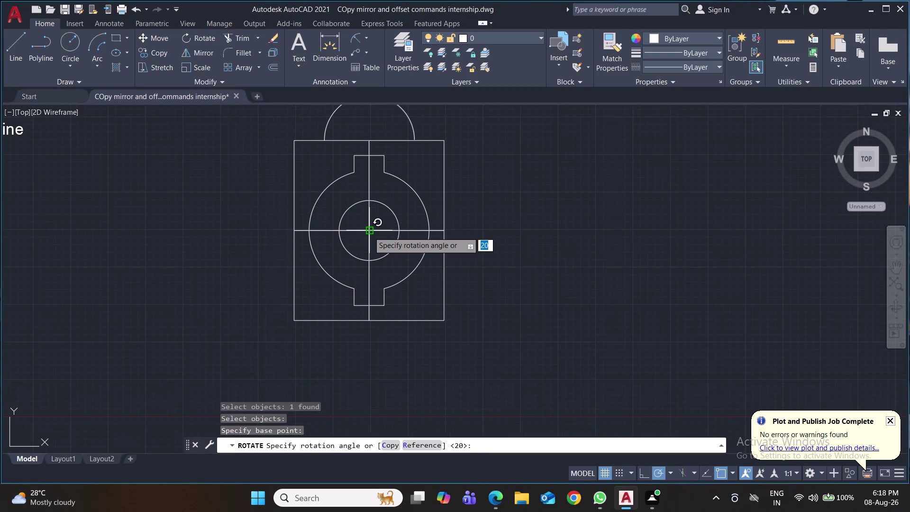
key(c)
key(Return)
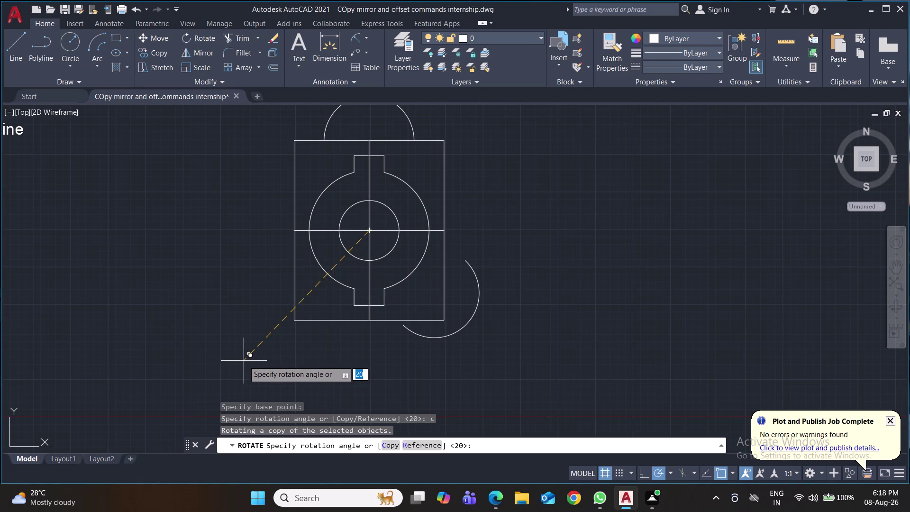
text(27)
text(0)
key(Return)
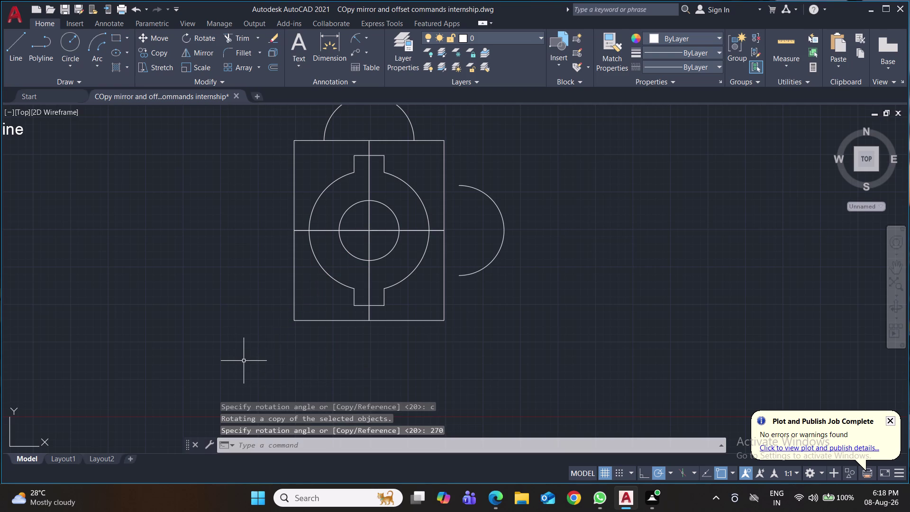
key(ctrl+z)
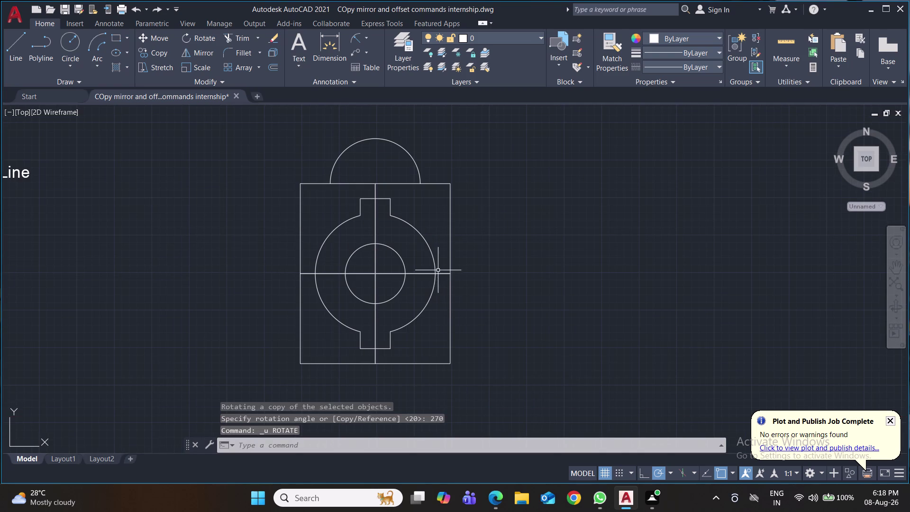
Rotate the top semicircle about the drawing's centre, then undo that rotation.
text(ro)
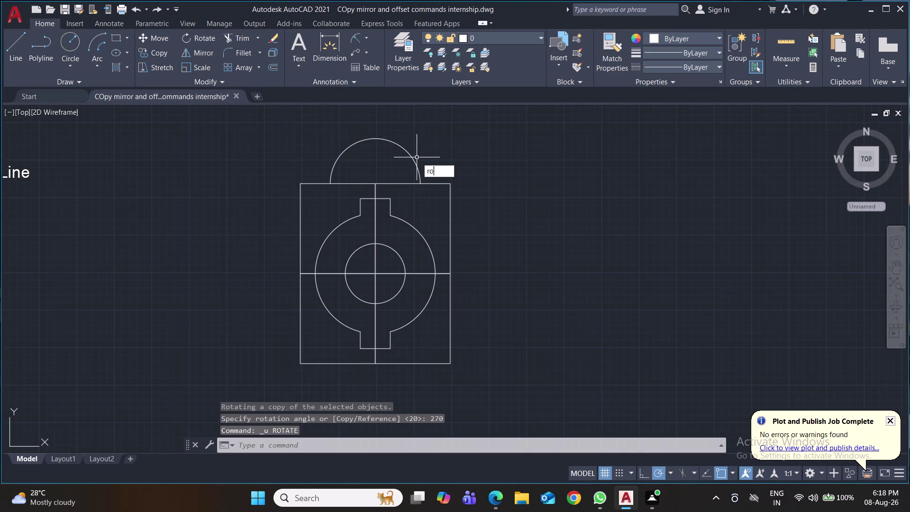
key(Return)
click(414, 160)
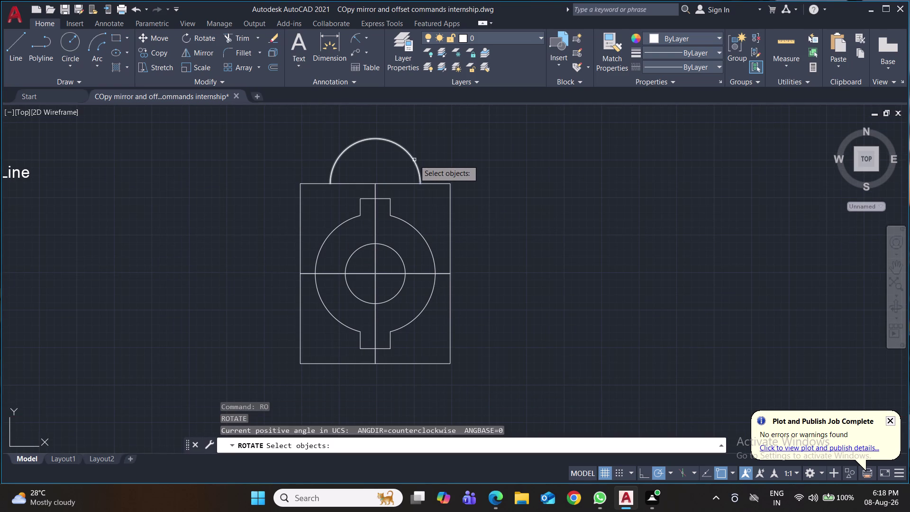
key(Return)
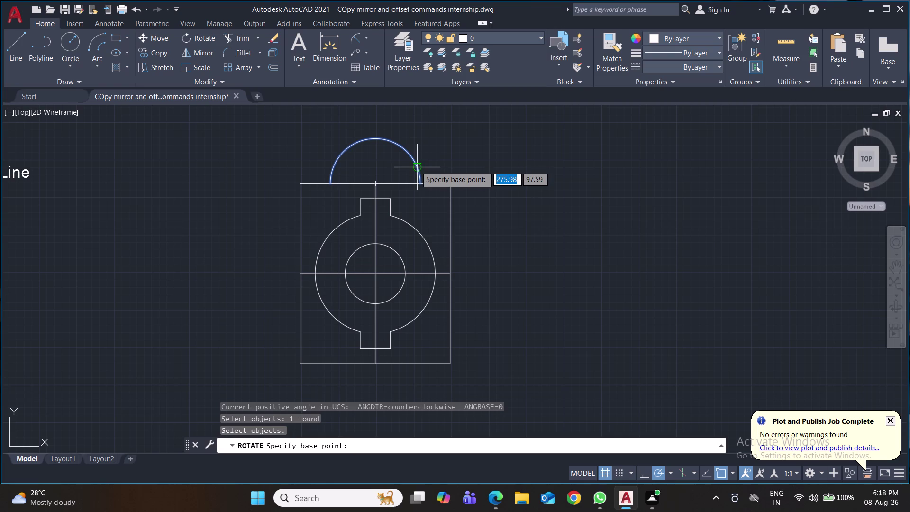
click(374, 275)
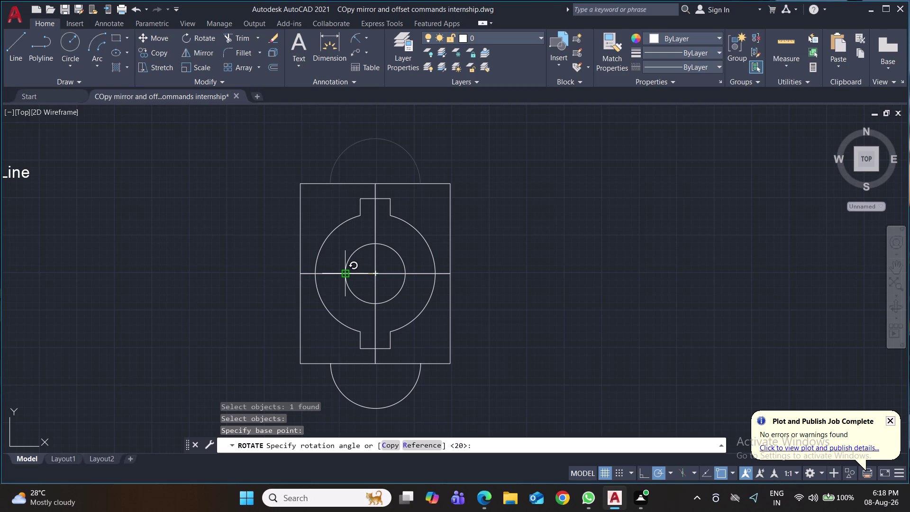
click(342, 272)
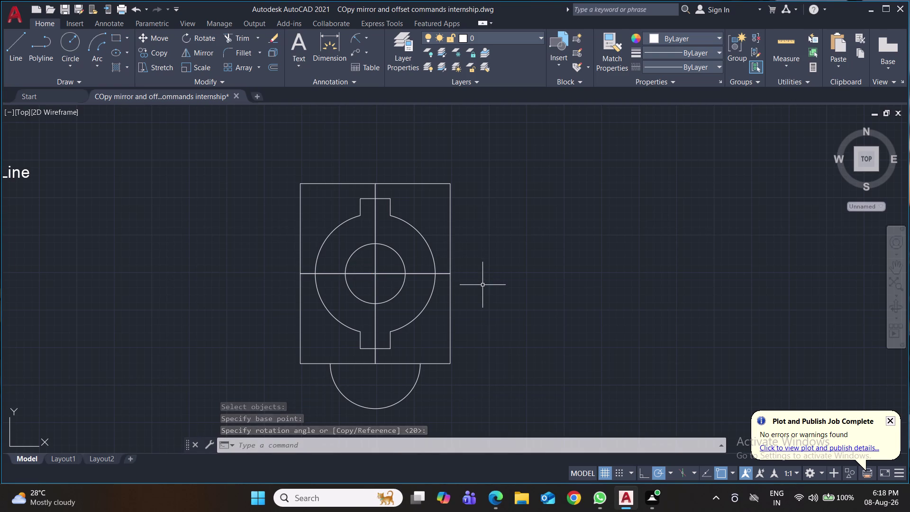
key(ctrl+z)
Rotate a copy of the top semicircle 180° about the square's centre to the bottom.
text(r)
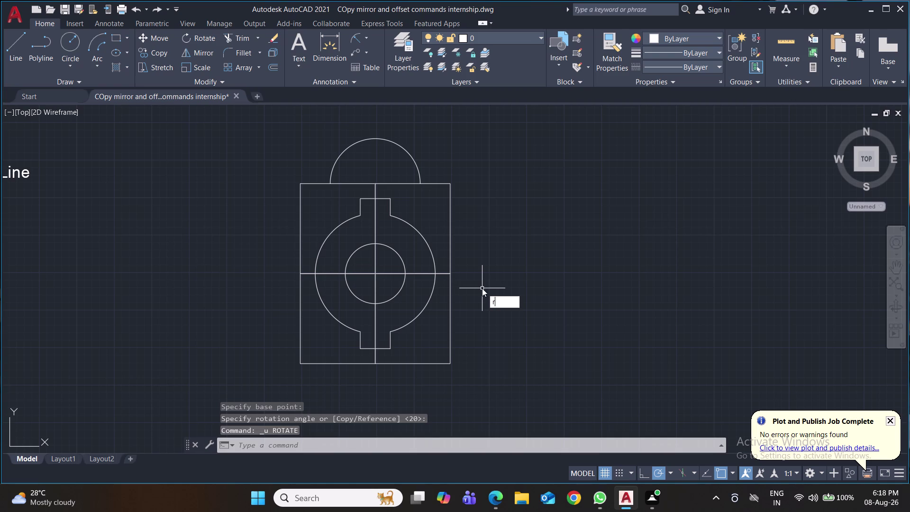
text(o)
key(Return)
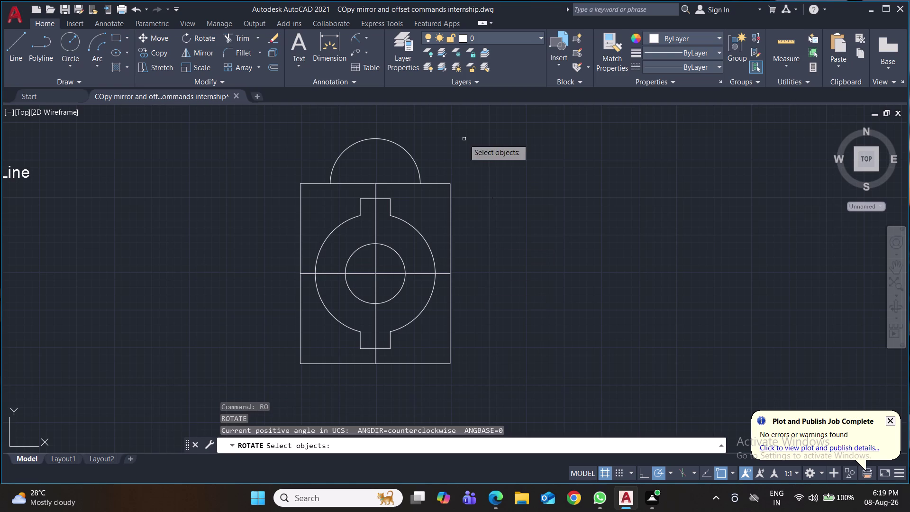
click(415, 164)
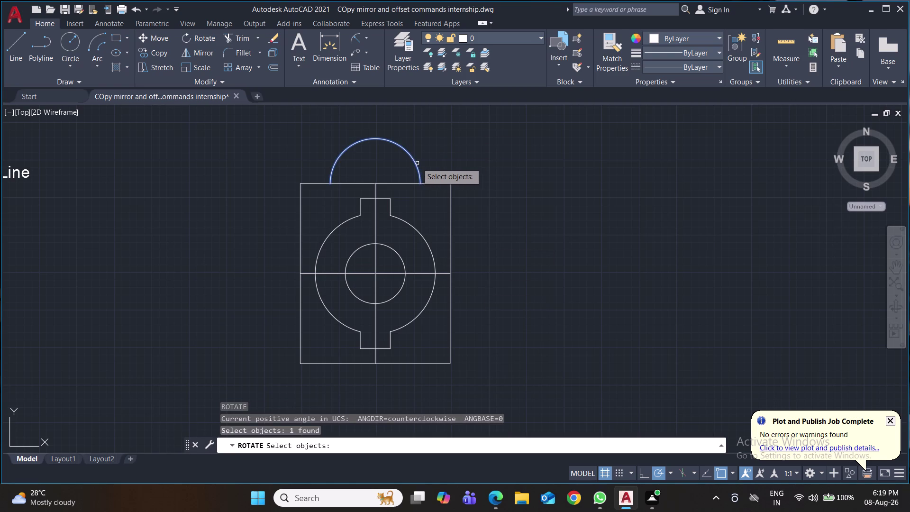
key(Return)
middle_drag(467, 187, 455, 150)
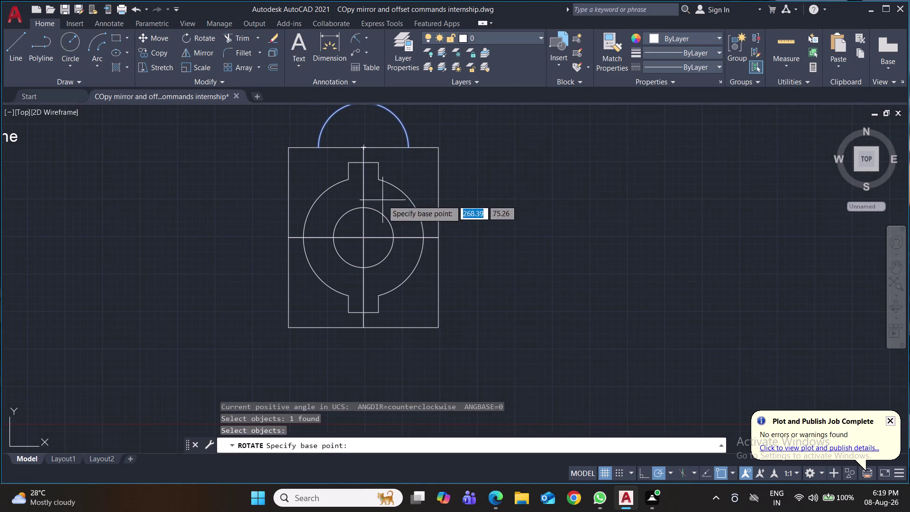
click(363, 238)
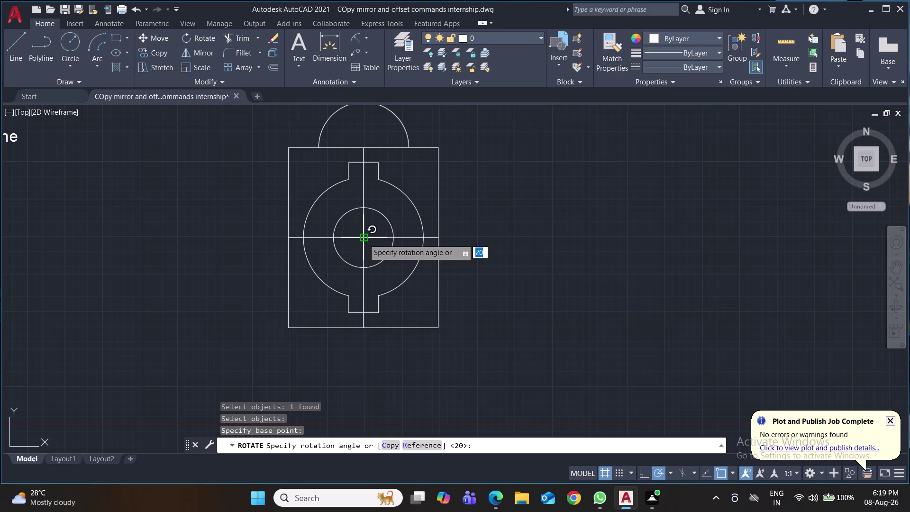
key(c)
key(Return)
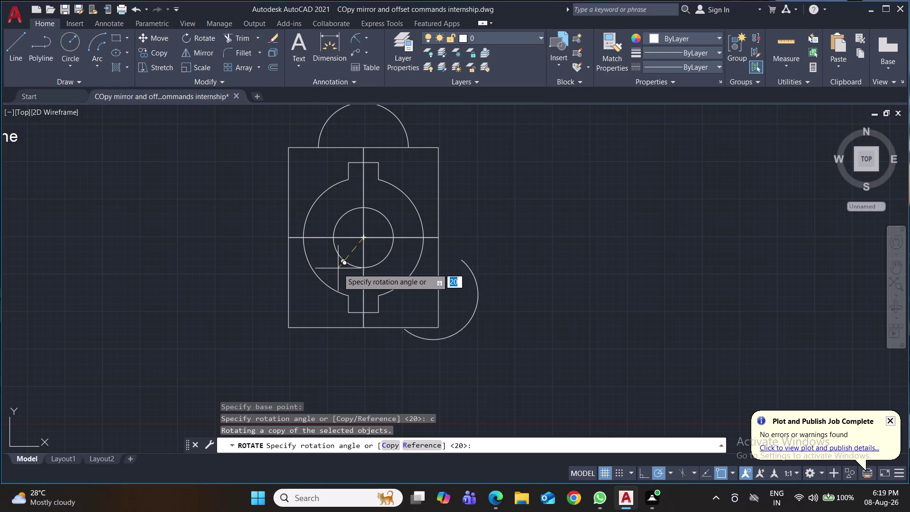
click(333, 239)
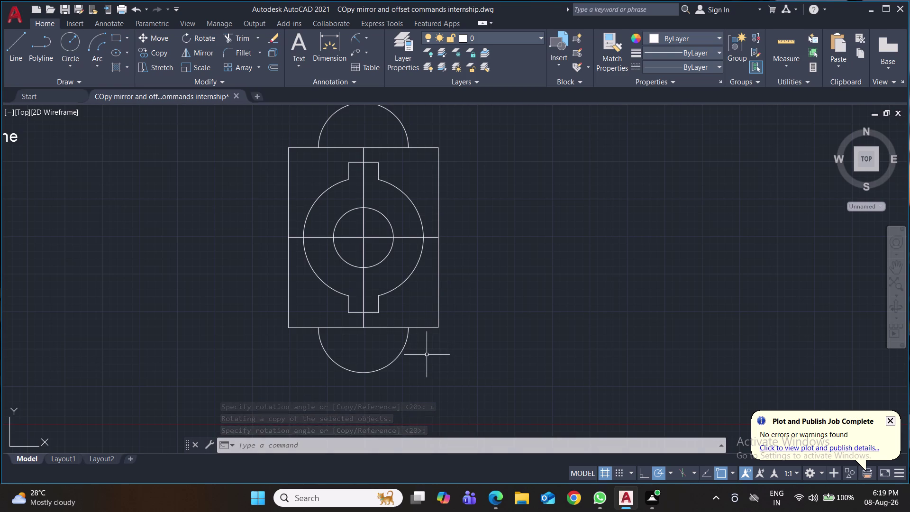
key(m)
key(u)
key(Return)
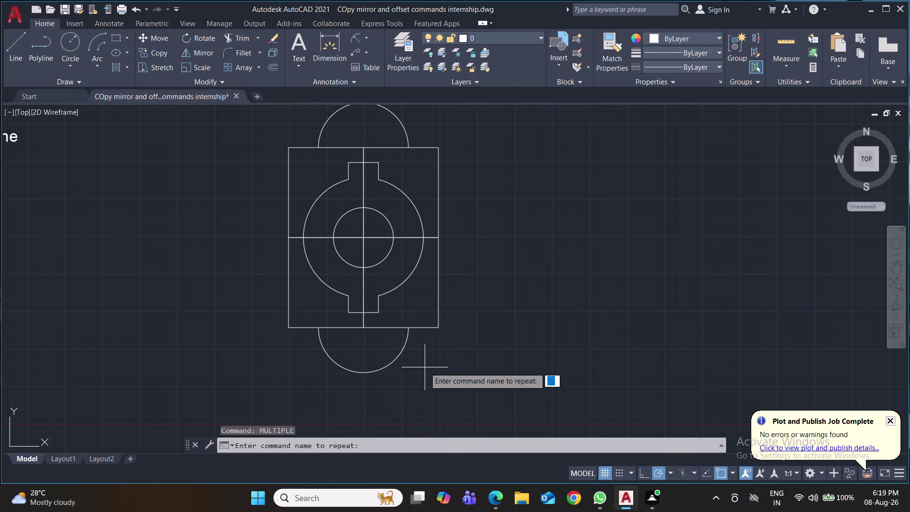
key(r)
key(o)
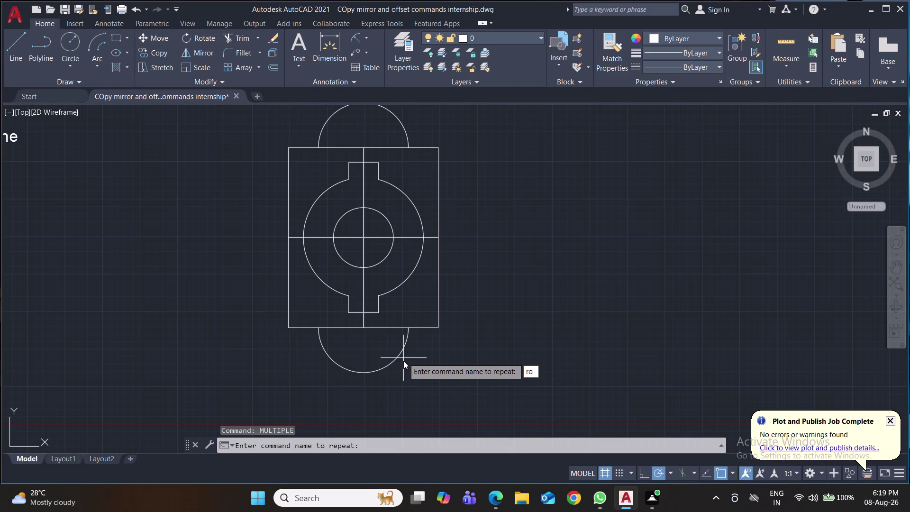
key(Return)
click(396, 359)
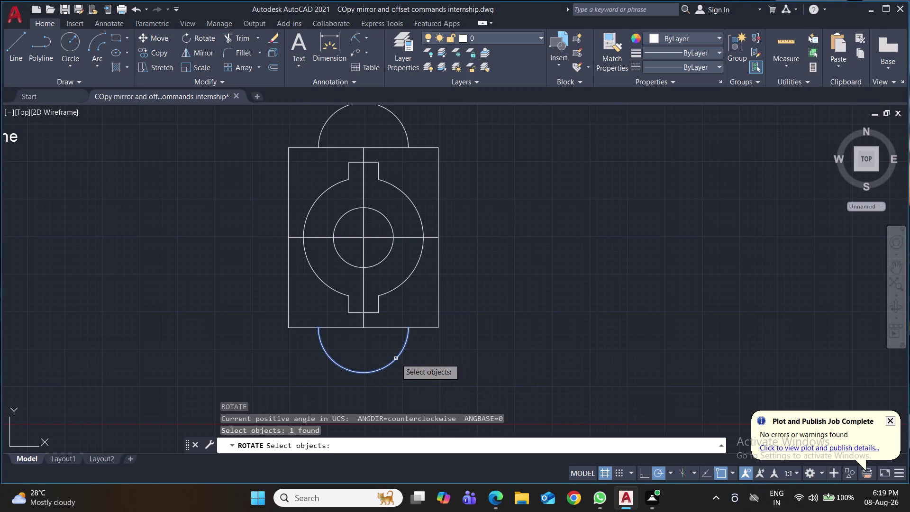
key(Return)
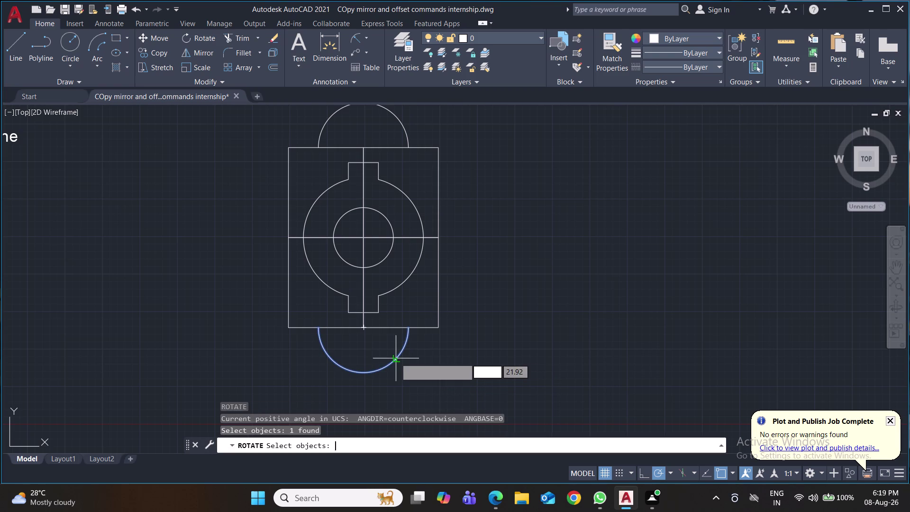
click(364, 237)
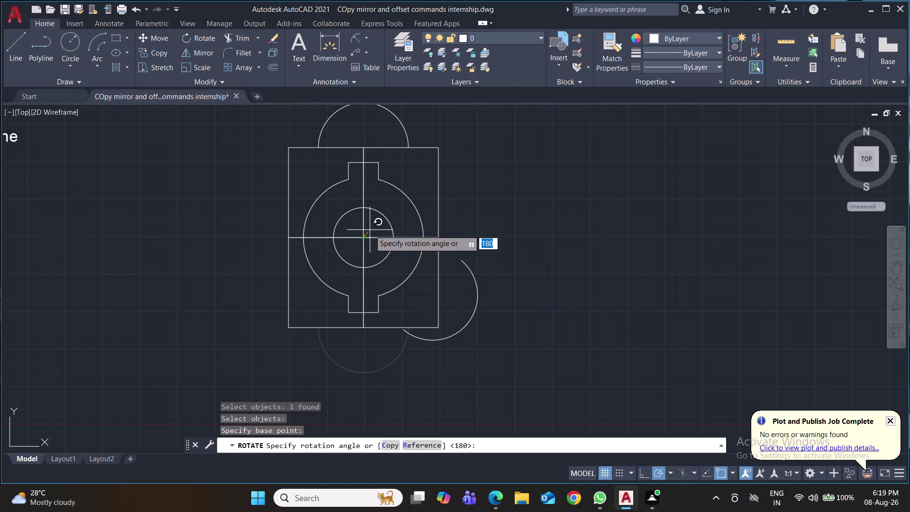
key(c)
key(Return)
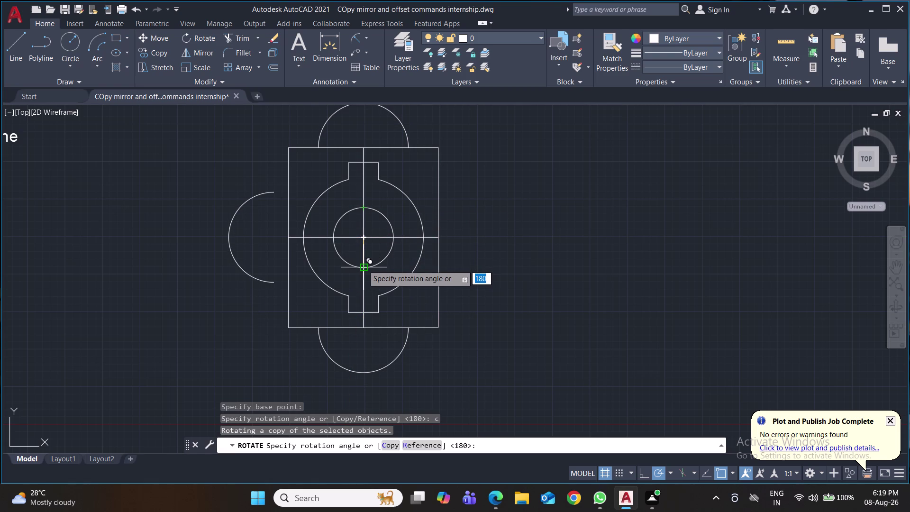
key(Escape)
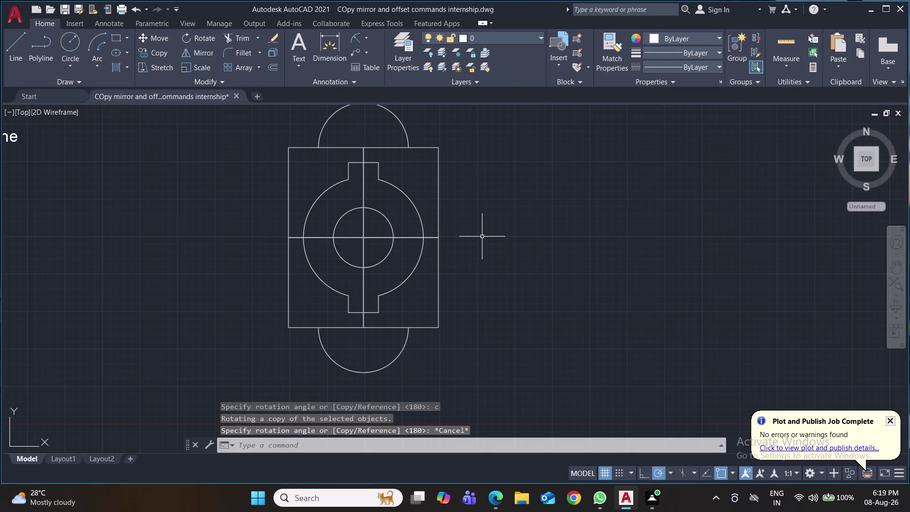
Draw a radius-15 circle centred on the square's right edge.
key(ctrl+s)
key(c)
key(Return)
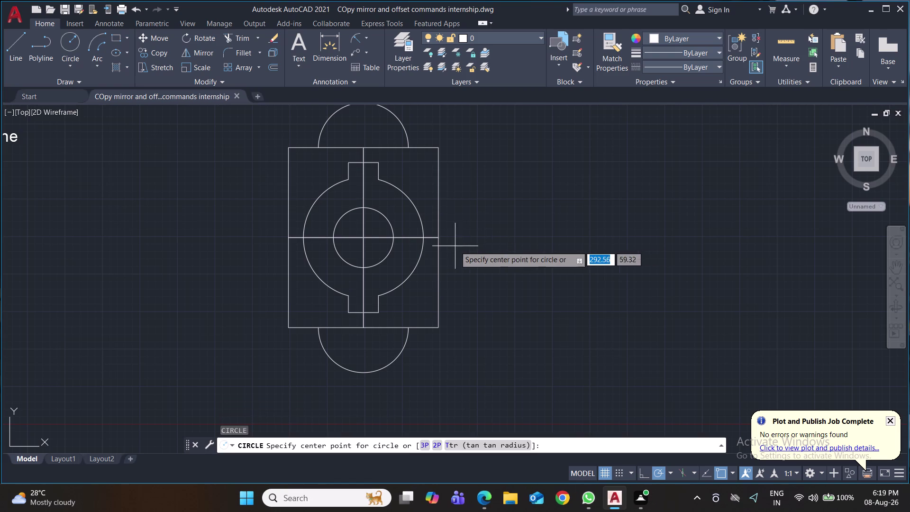
click(439, 237)
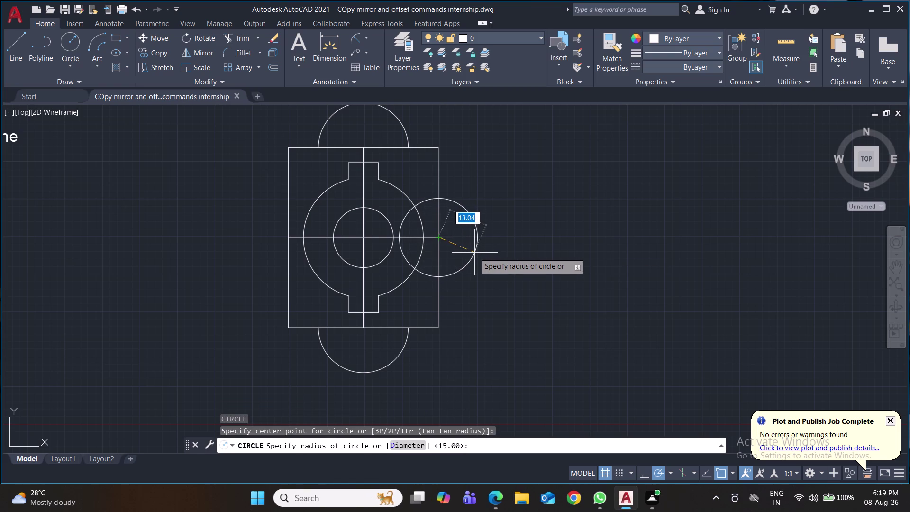
text(15)
key(Return)
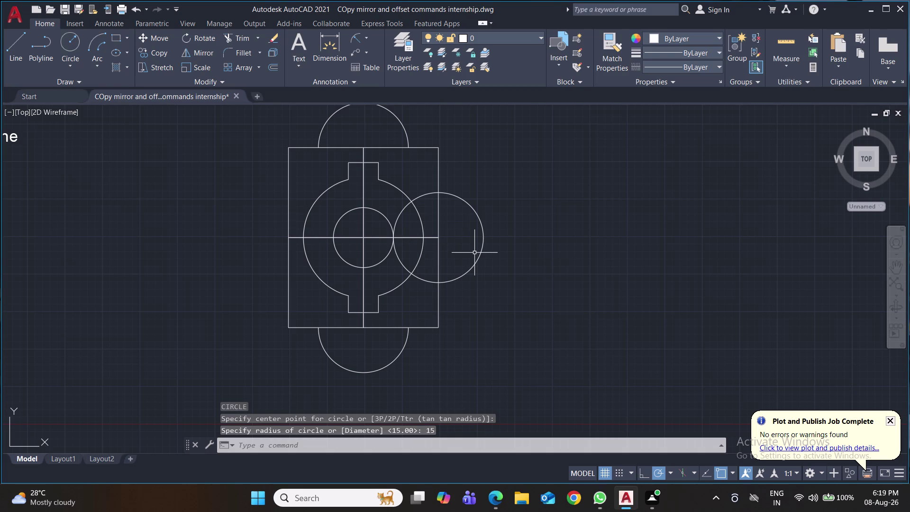
Trim the circle's portion inside the square and save the drawing.
key(t)
key(r)
key(Return)
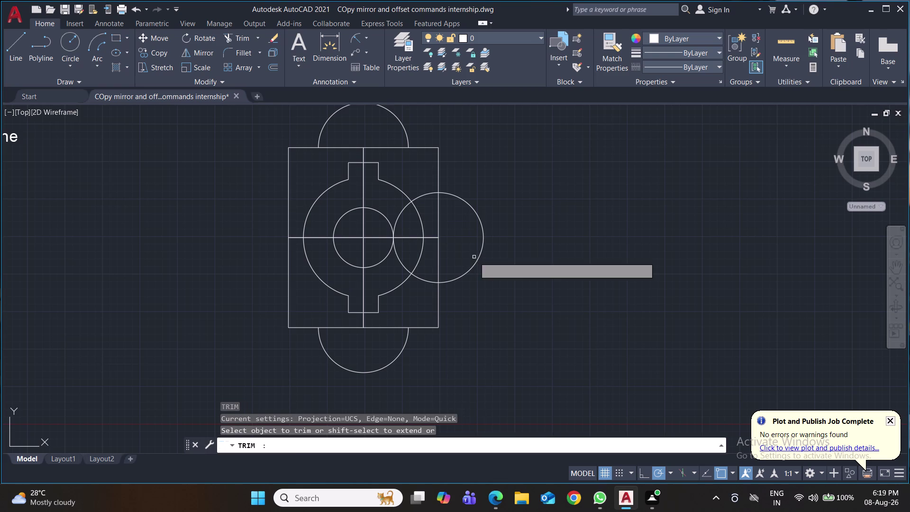
click(427, 283)
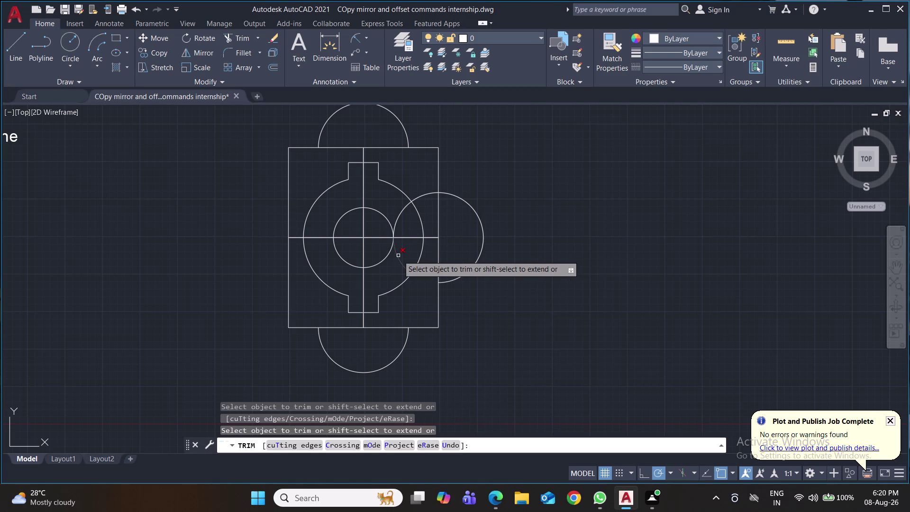
click(398, 255)
click(400, 213)
click(423, 194)
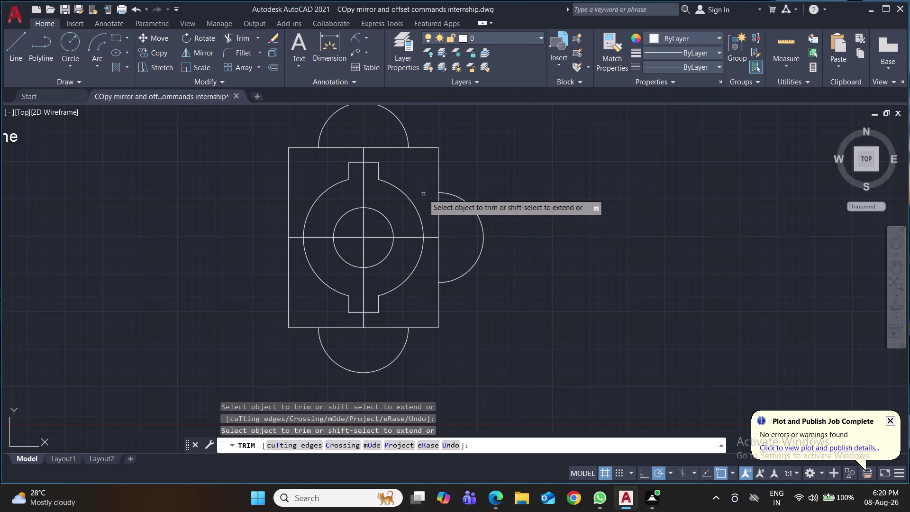
key(ctrl+s)
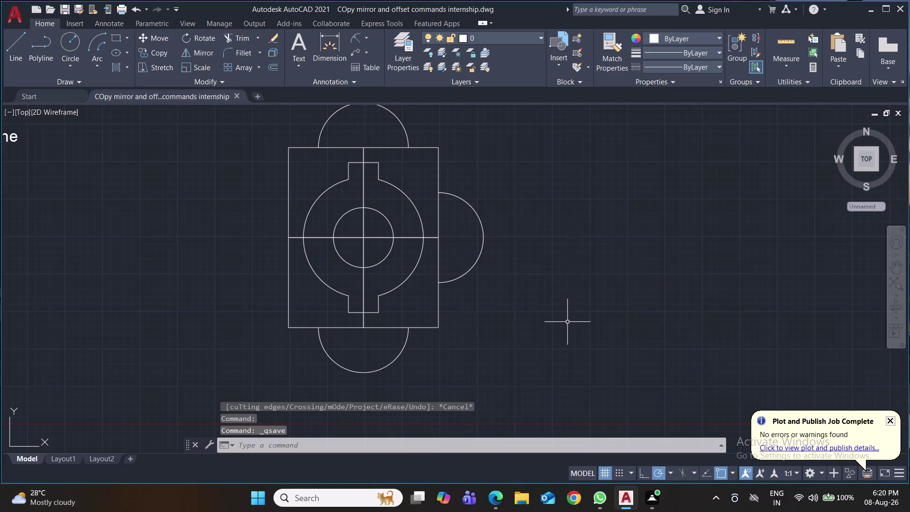
Rotate a copy of the right semicircle 180° about the square's centre to the left side.
key(r)
key(o)
key(Return)
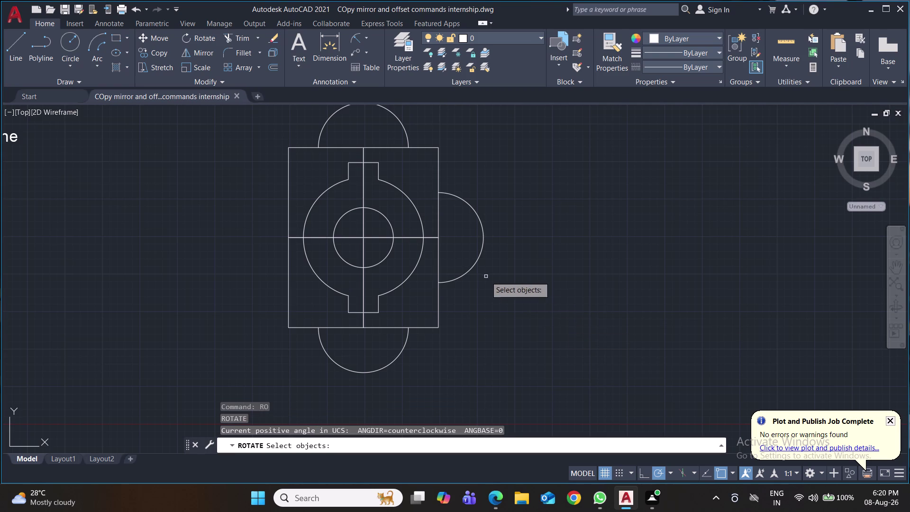
click(480, 254)
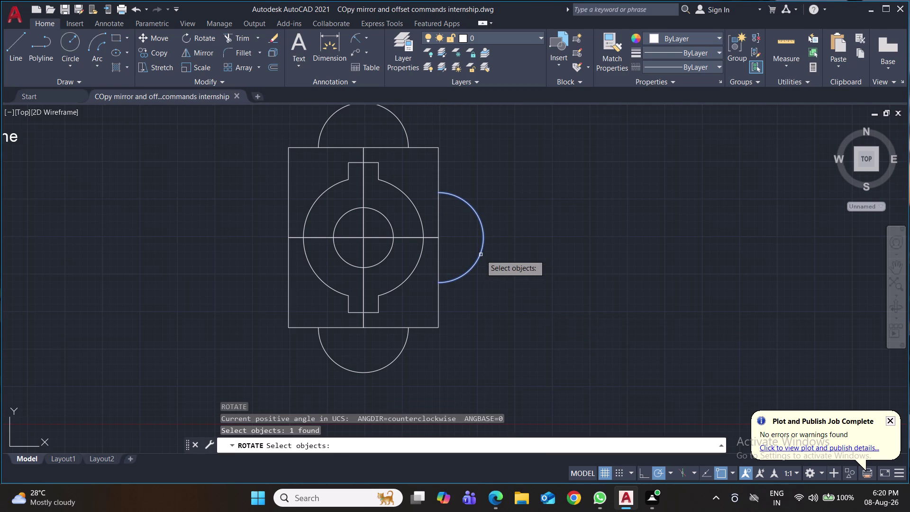
key(Return)
click(364, 239)
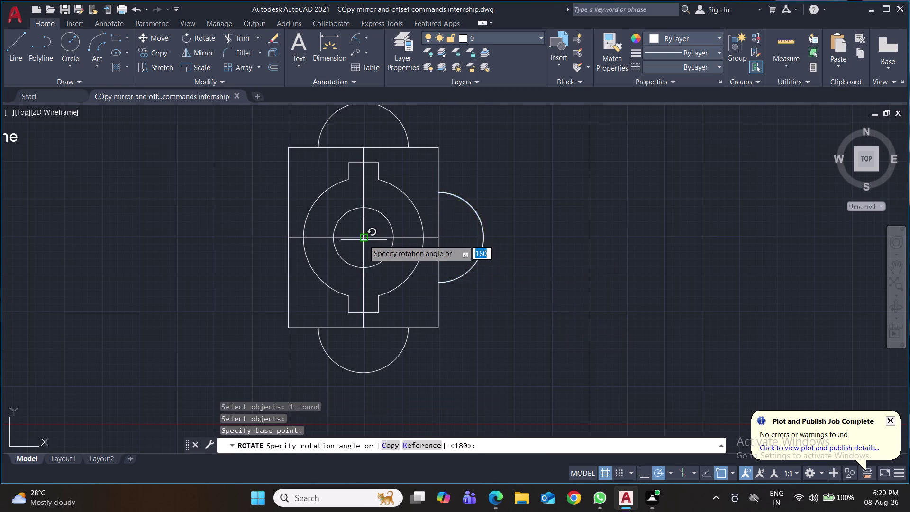
key(c)
key(Return)
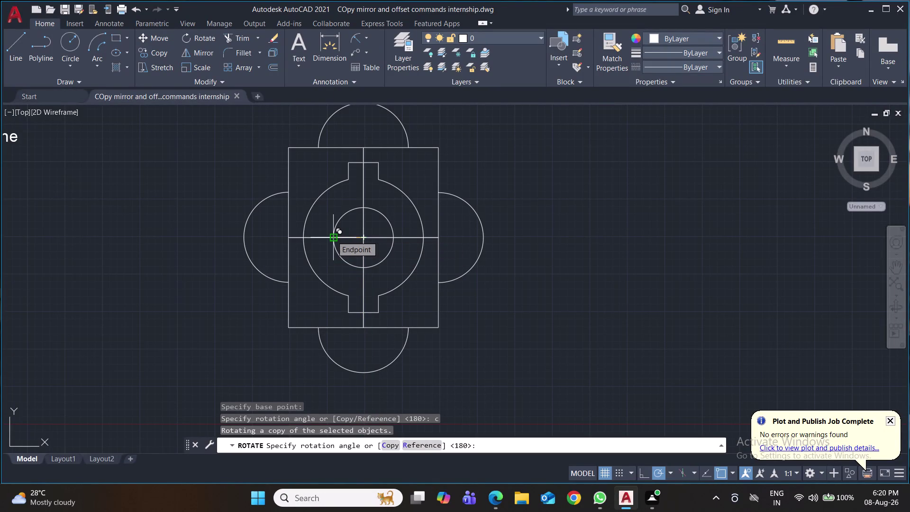
click(332, 236)
Recentre the view on the drawing and save it.
scroll(up, 3)
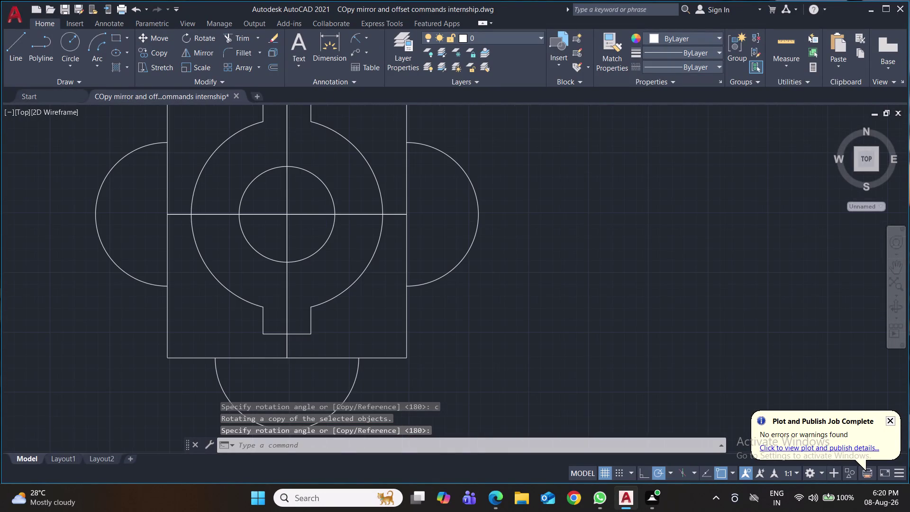
scroll(down, 3)
scroll(down, 3)
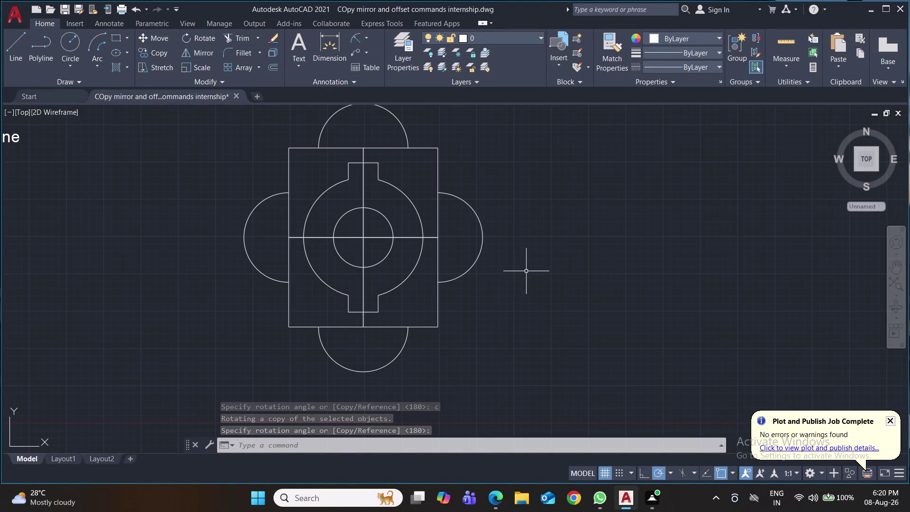
scroll(down, 3)
middle_drag(526, 271, 445, 299)
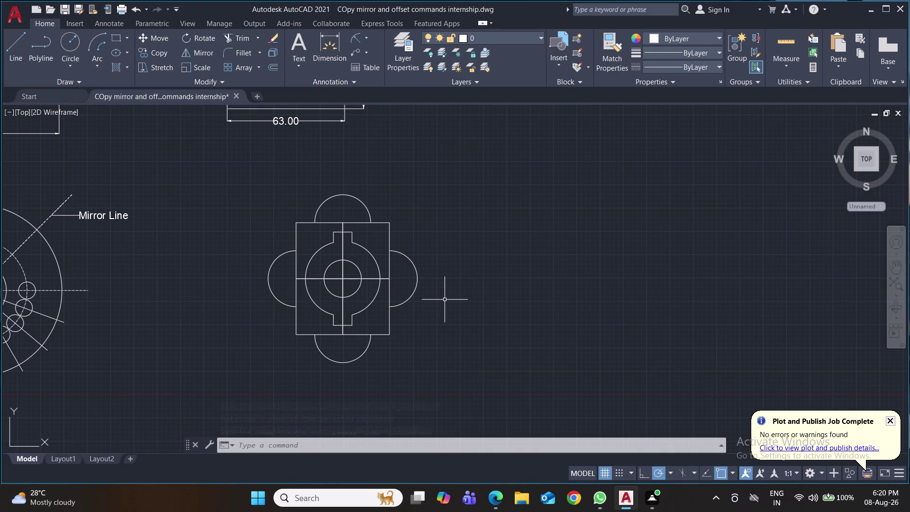
scroll(up, 3)
key(ctrl+s)
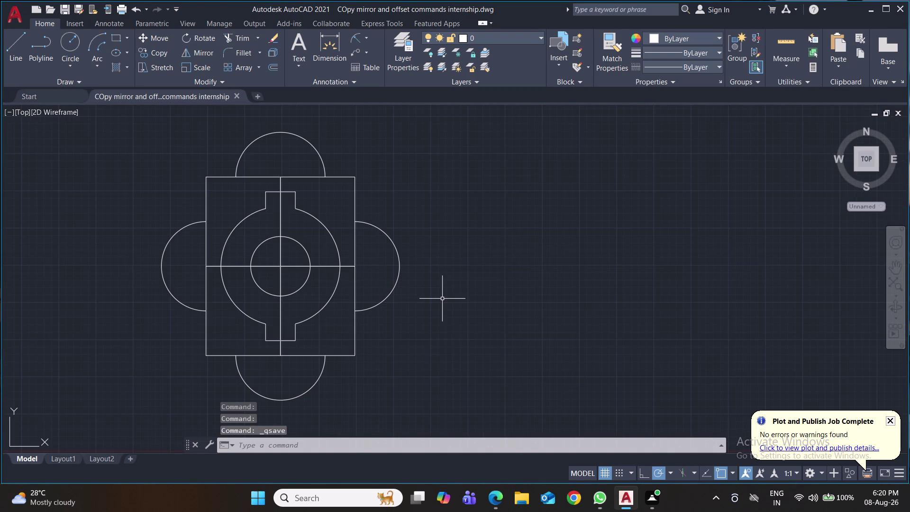
click(77, 84)
click(72, 65)
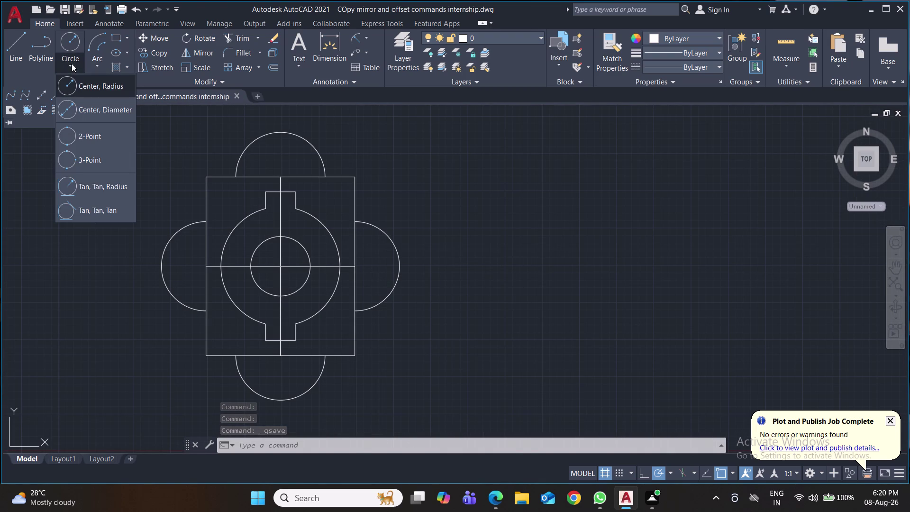
Draw a radius-60 circle tangent to the left and top semicircles.
click(109, 191)
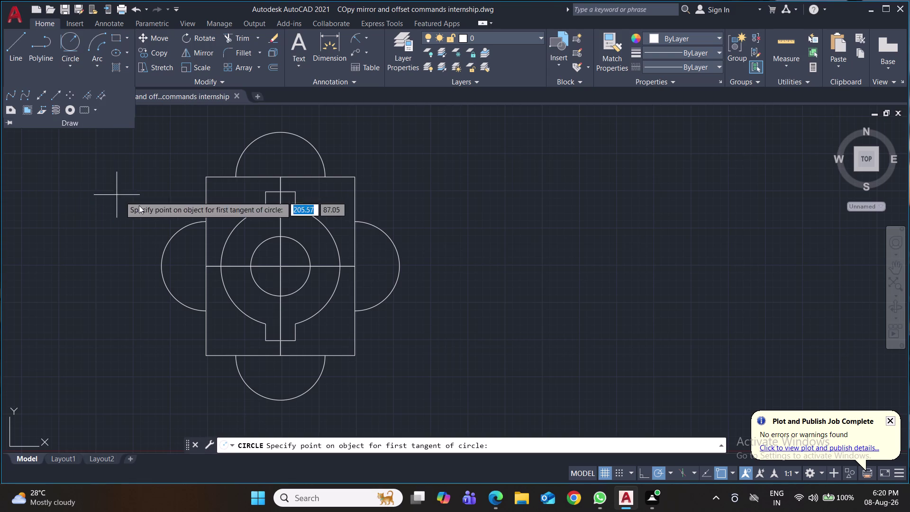
click(160, 267)
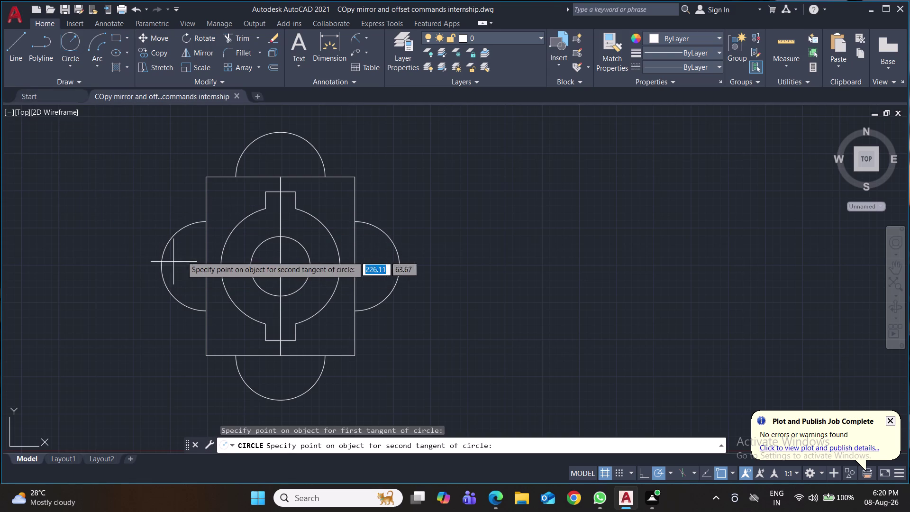
click(281, 134)
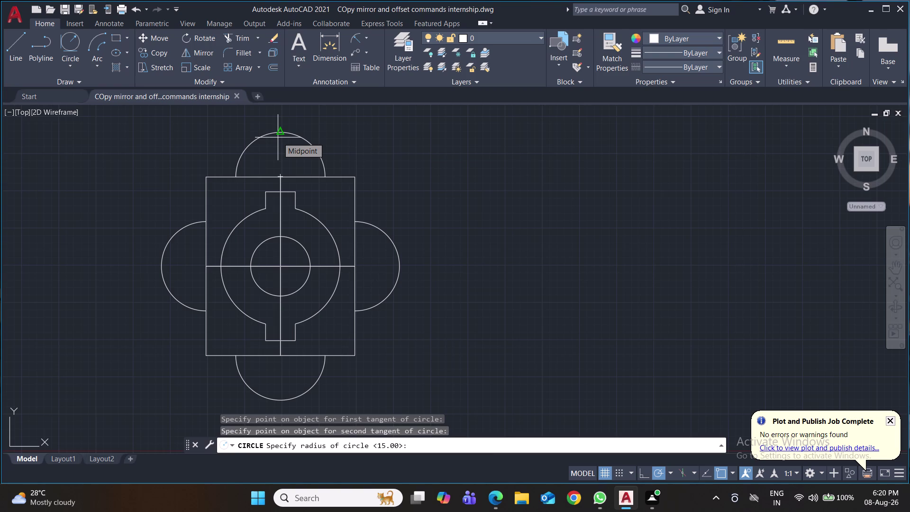
text(60)
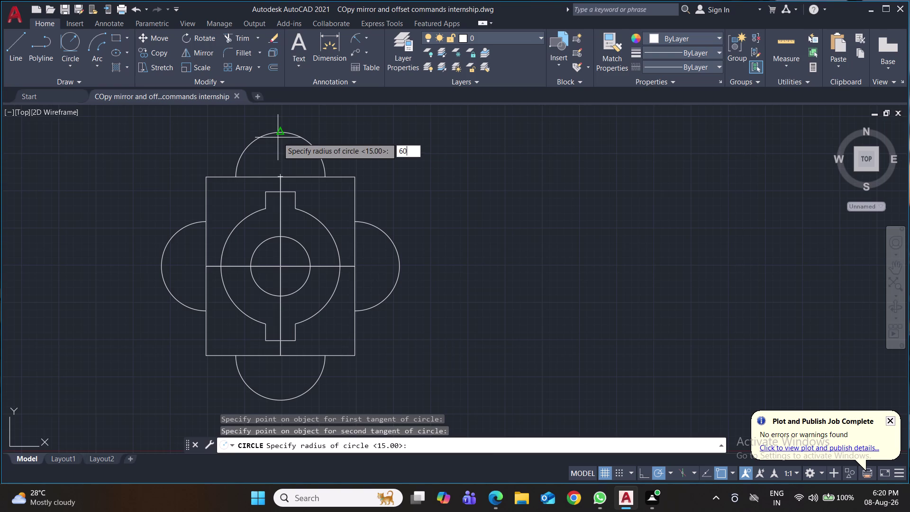
key(Return)
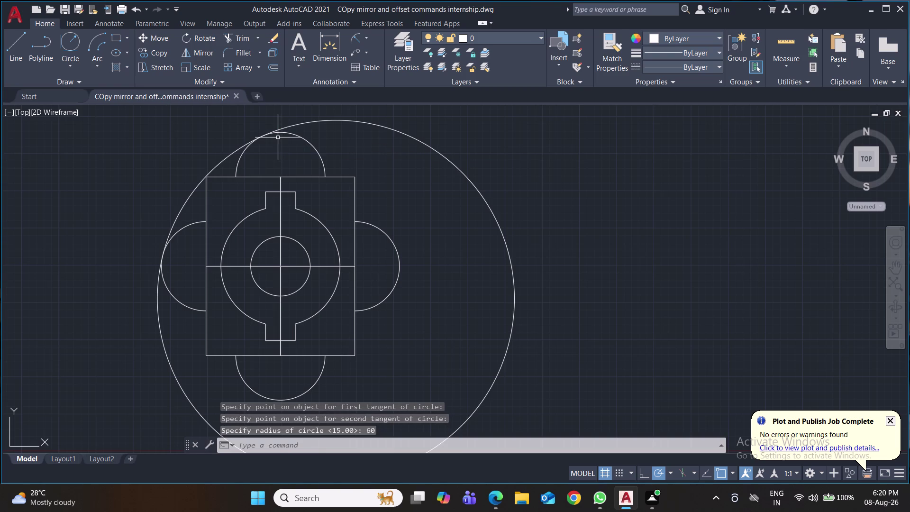
middle_drag(408, 219, 397, 193)
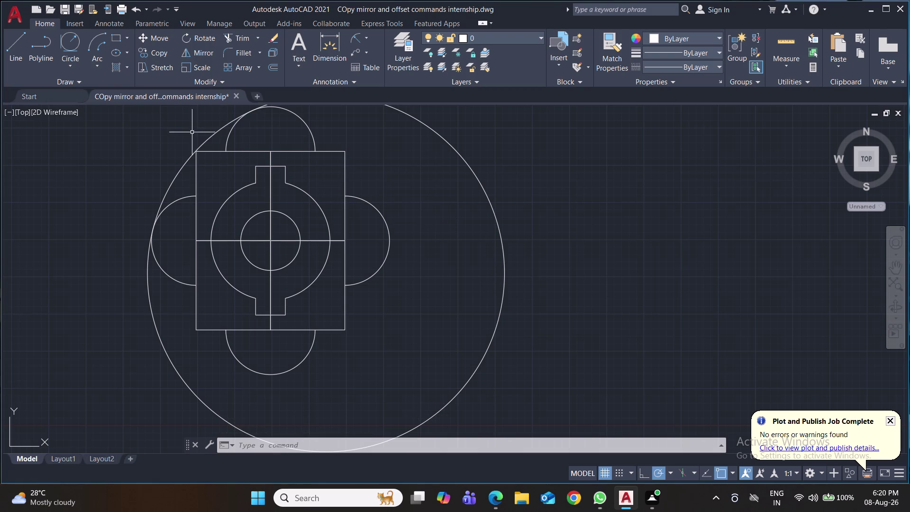
Draw a second radius-60 circle tangent to two adjacent semicircles.
click(74, 42)
middle_drag(456, 253, 456, 268)
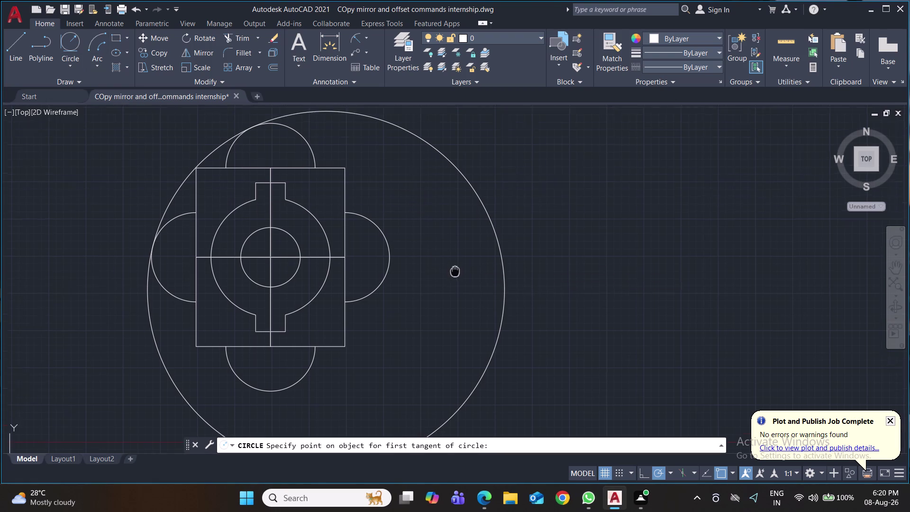
middle_drag(456, 268, 448, 305)
click(382, 291)
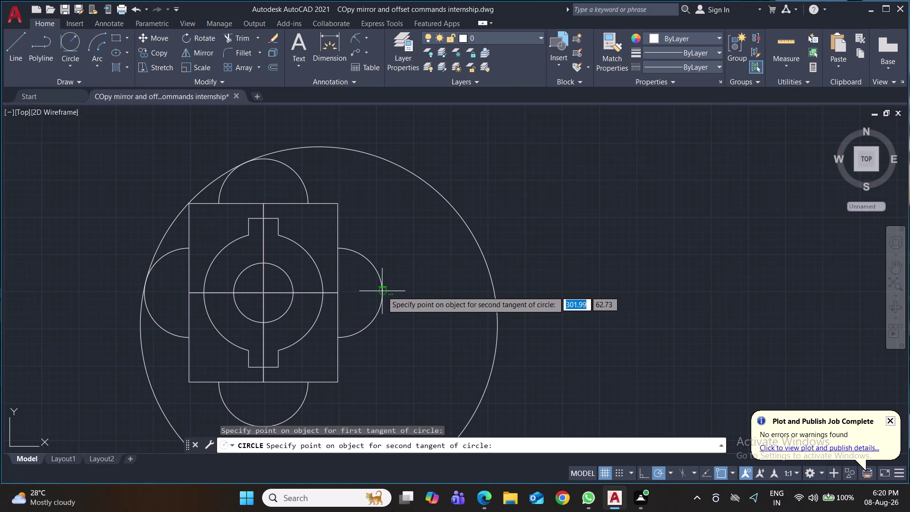
click(266, 159)
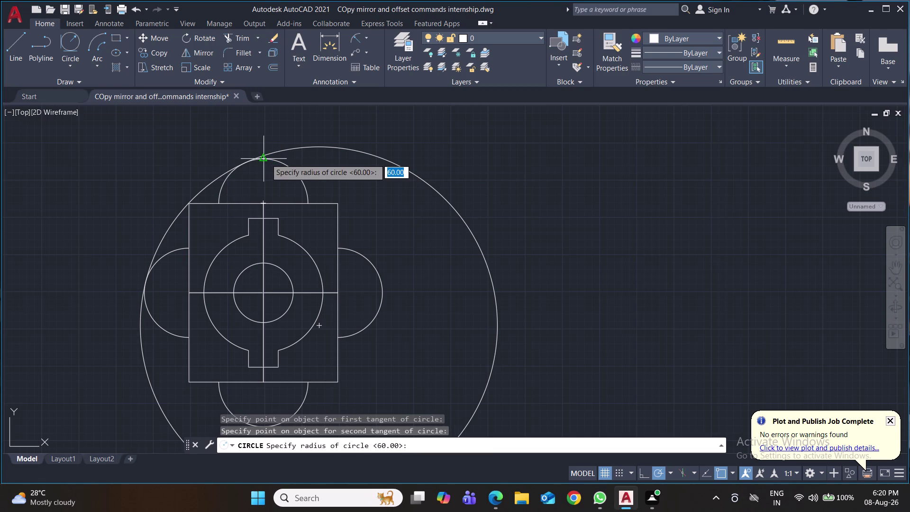
text(60)
key(Return)
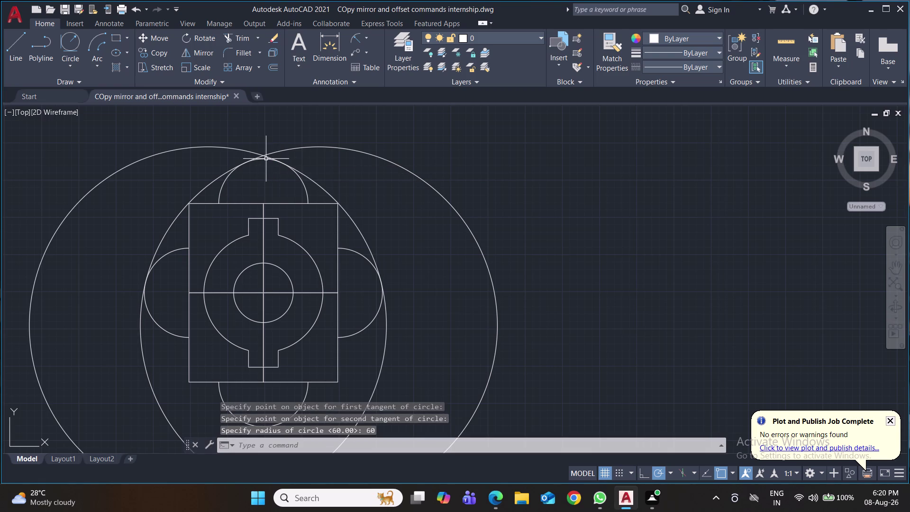
middle_drag(565, 271, 564, 228)
middle_drag(637, 304, 627, 269)
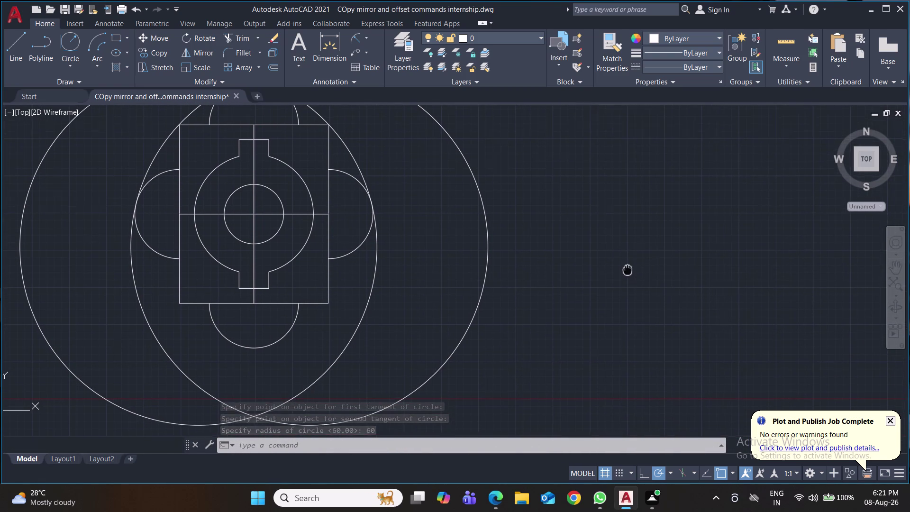
middle_drag(627, 269, 627, 268)
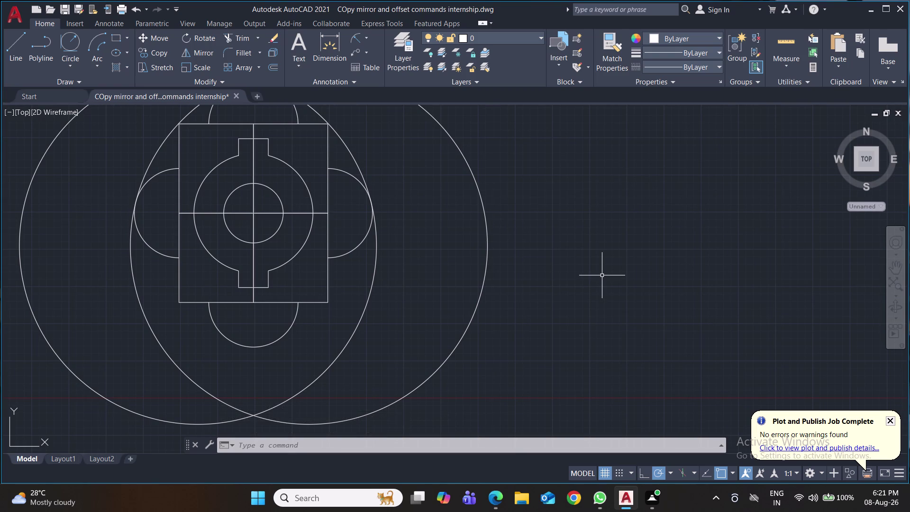
Add a third radius-60 circle tangent to the next pair of semicircles.
click(73, 43)
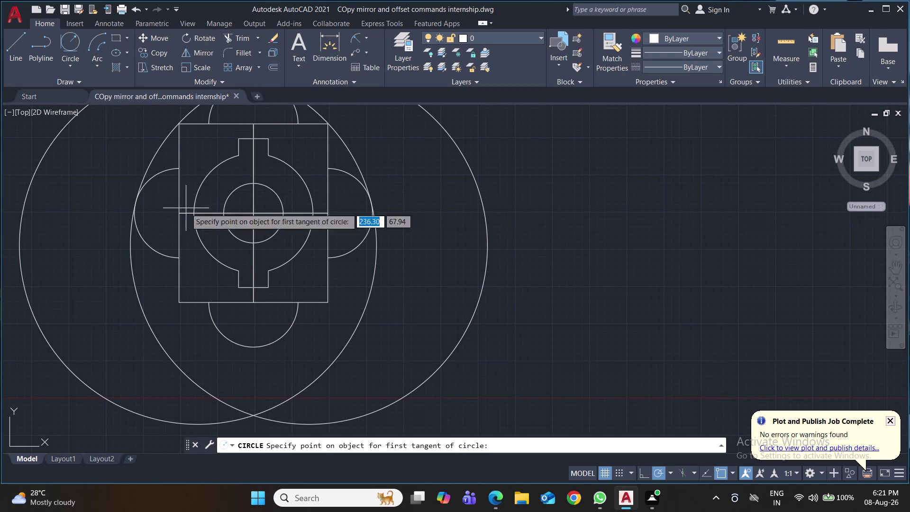
click(253, 347)
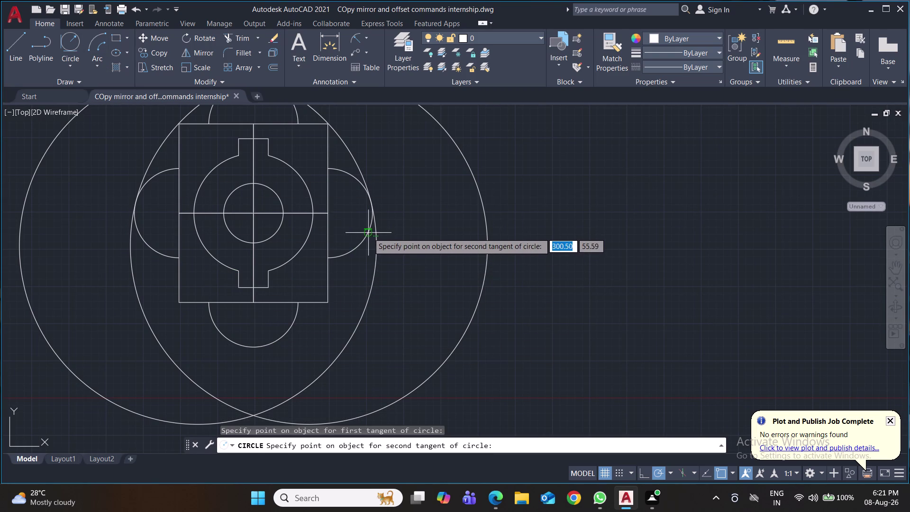
click(369, 232)
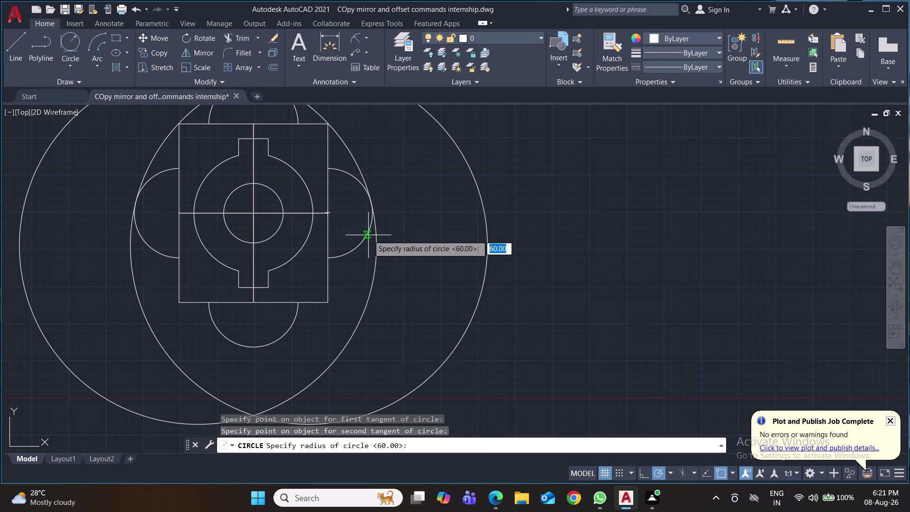
text(60)
key(Return)
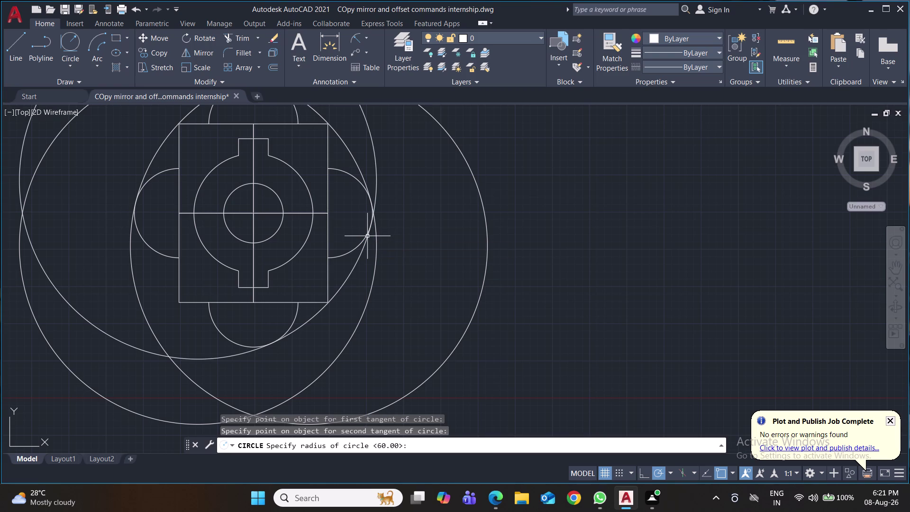
middle_drag(431, 304, 434, 321)
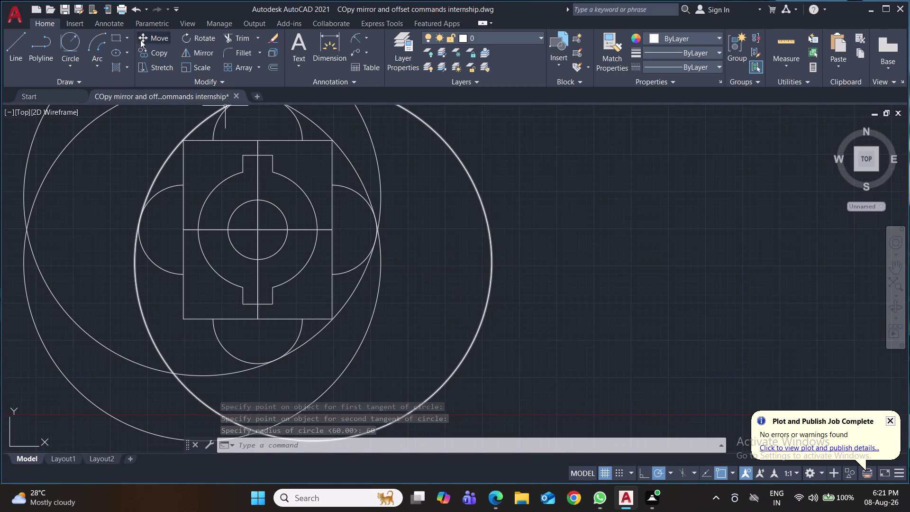
Draw a radius-60 circle tangent to the bottom semicircle and a neighbouring circle, then save.
click(70, 36)
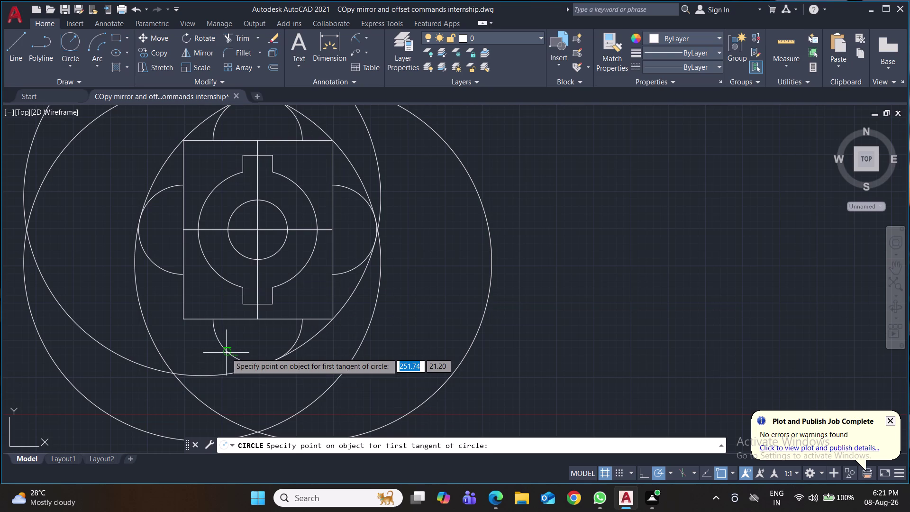
click(228, 353)
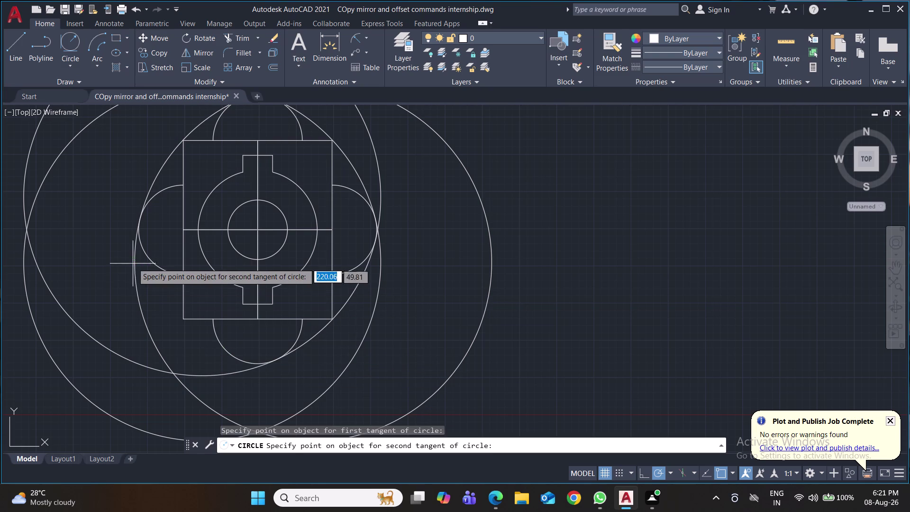
click(146, 255)
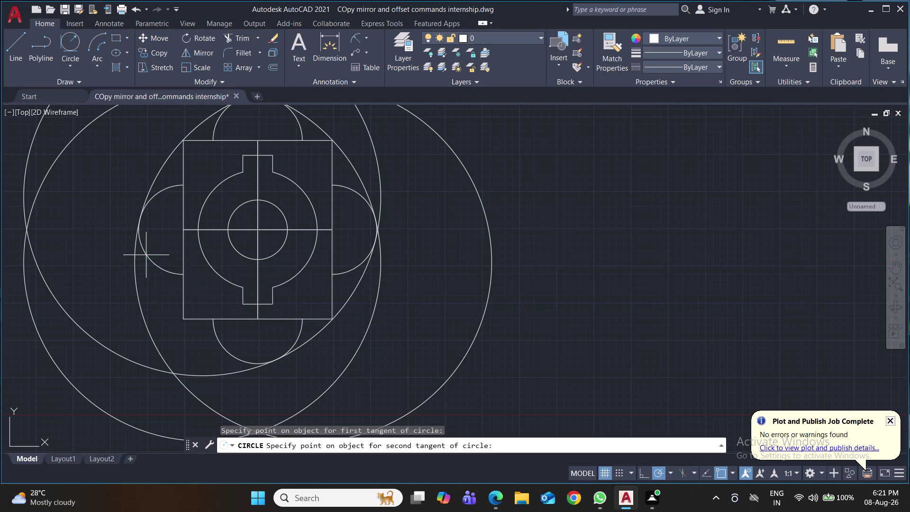
text(60)
key(Return)
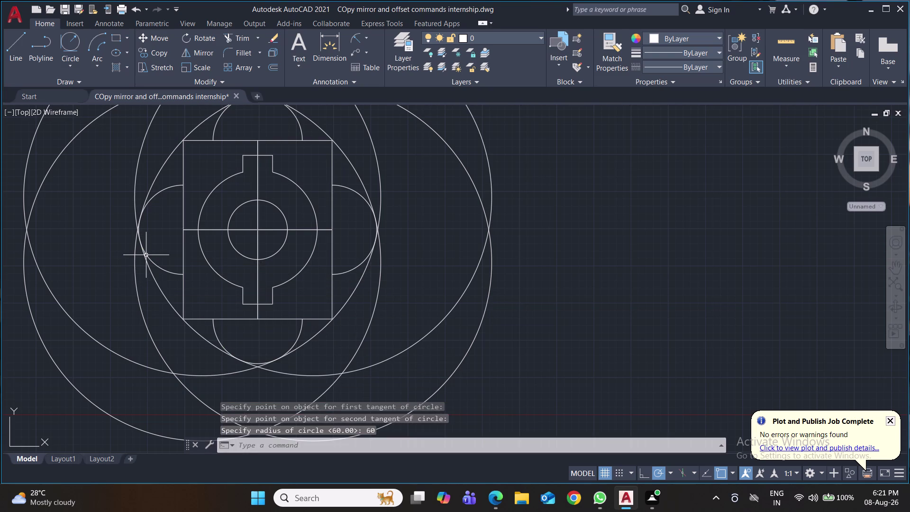
middle_drag(593, 305, 594, 349)
key(ctrl+s)
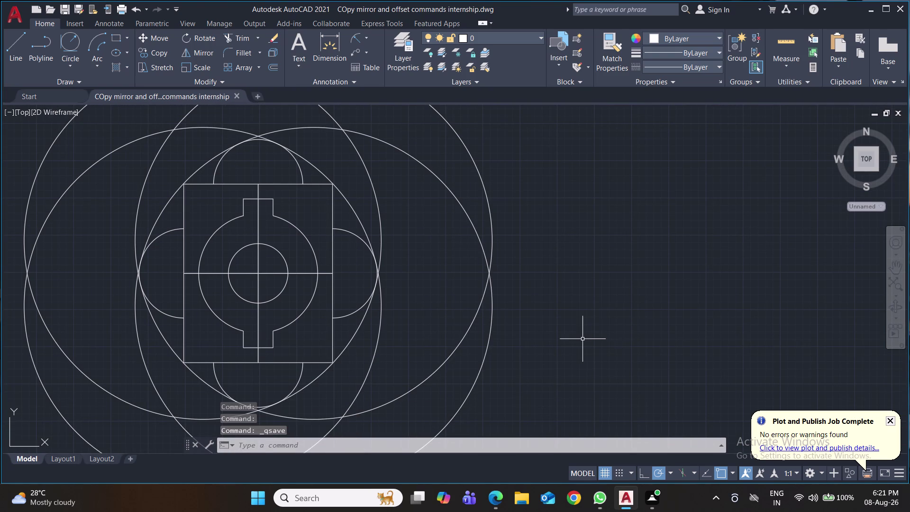
Trim away the outer arcs and crescent on the right side using fence selections.
key(t)
key(r)
key(Return)
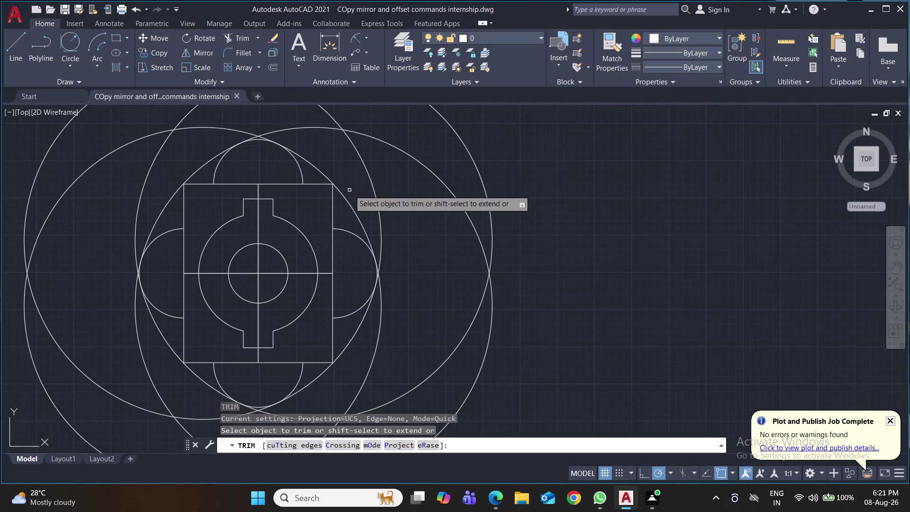
click(361, 174)
drag(360, 174, 472, 162)
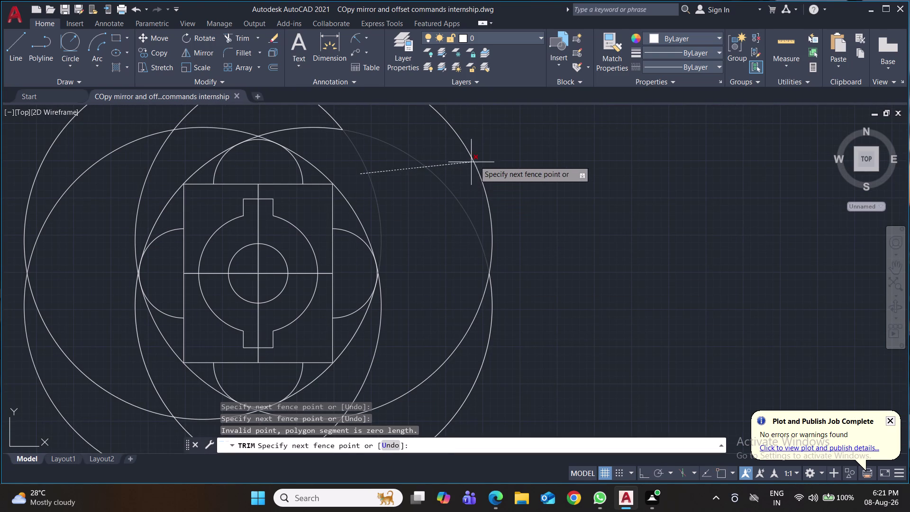
drag(471, 162, 487, 155)
click(516, 273)
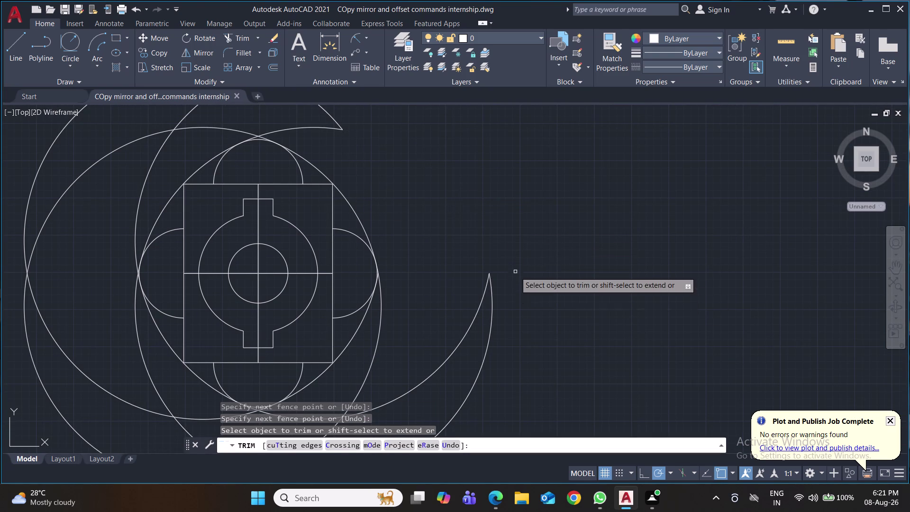
drag(515, 272, 503, 294)
click(480, 322)
drag(454, 314, 496, 332)
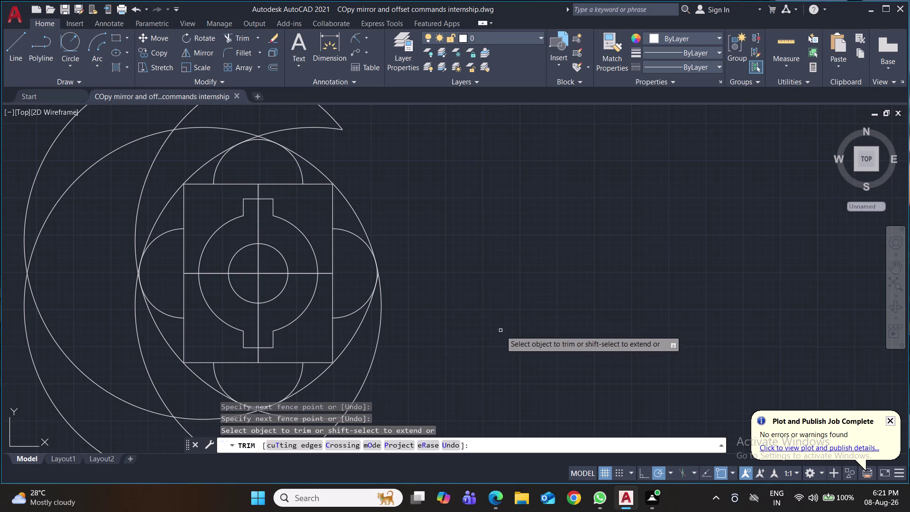
middle_drag(500, 331, 515, 224)
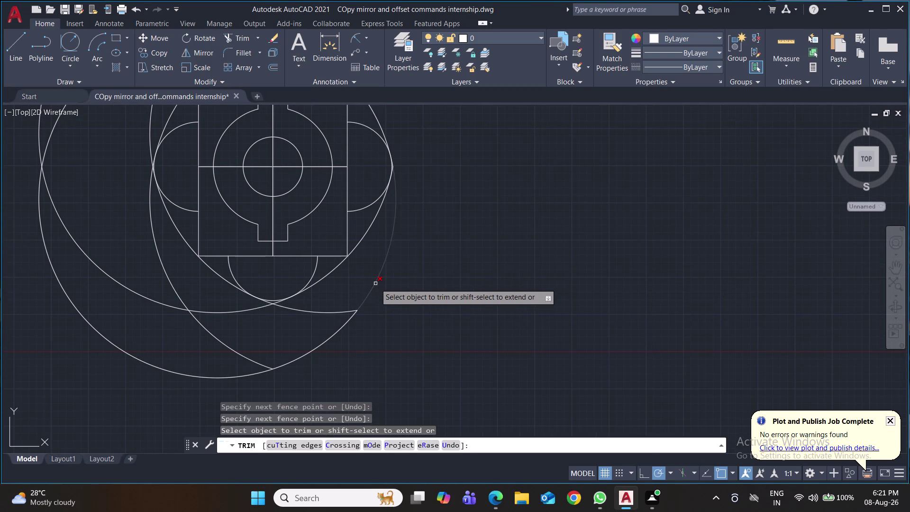
Fence-trim the lower and bottom outer arcs.
click(375, 283)
drag(347, 296, 205, 379)
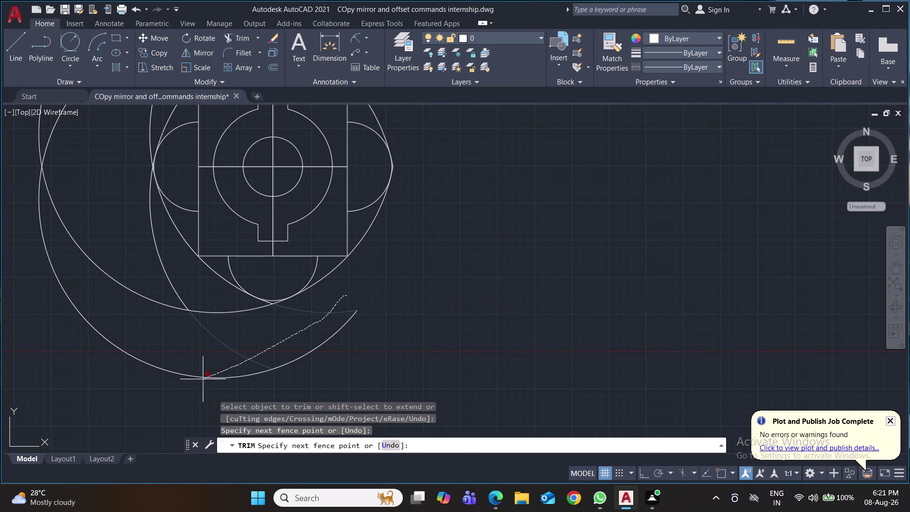
drag(205, 379, 194, 383)
middle_drag(301, 338, 493, 351)
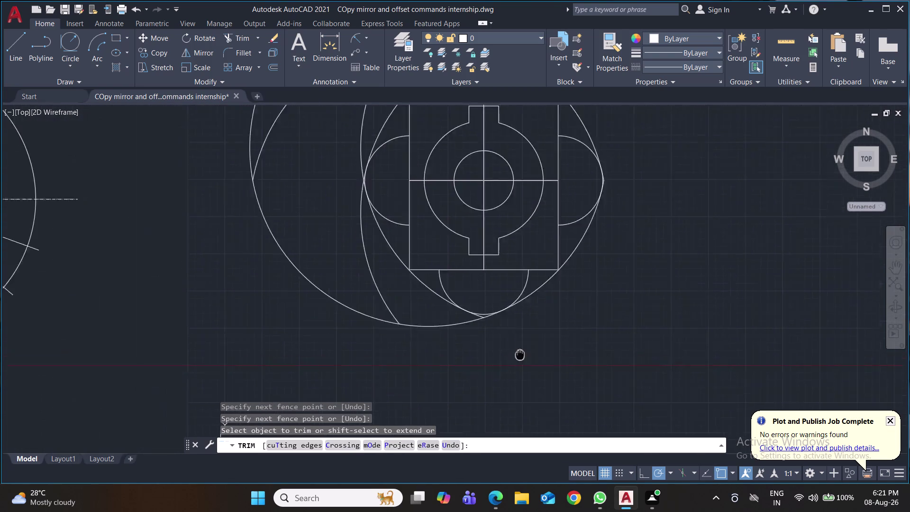
middle_drag(493, 350, 591, 409)
drag(507, 400, 490, 368)
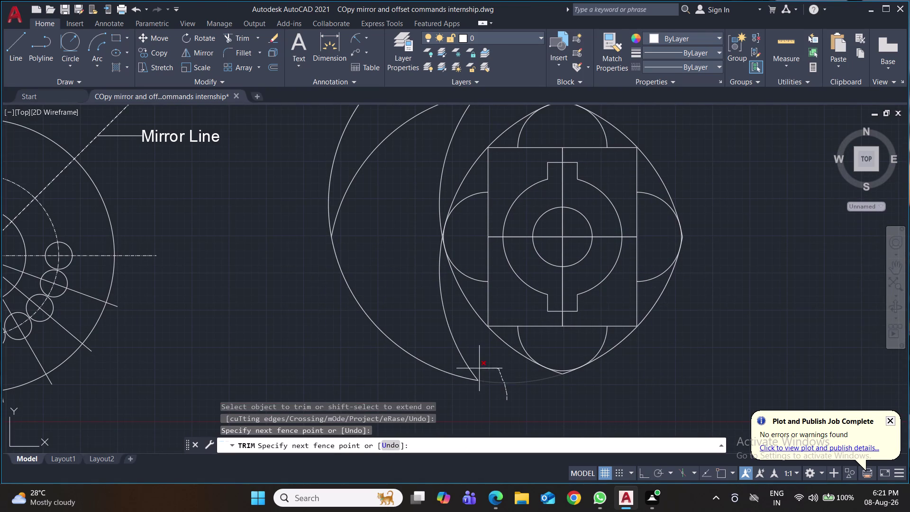
drag(490, 369, 401, 362)
Trim the top and upper-left outer crescents and the small arc tips at the top.
middle_drag(427, 358, 346, 435)
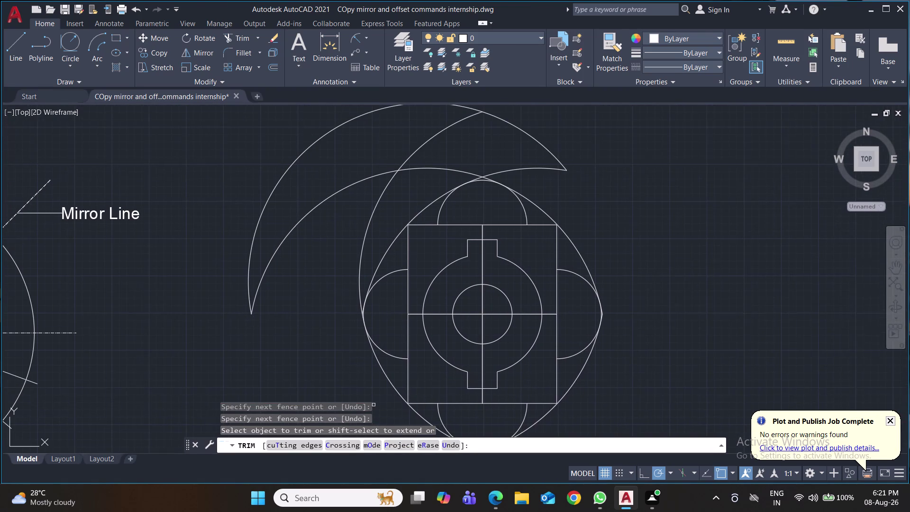
middle_drag(755, 269, 731, 328)
click(523, 253)
click(521, 250)
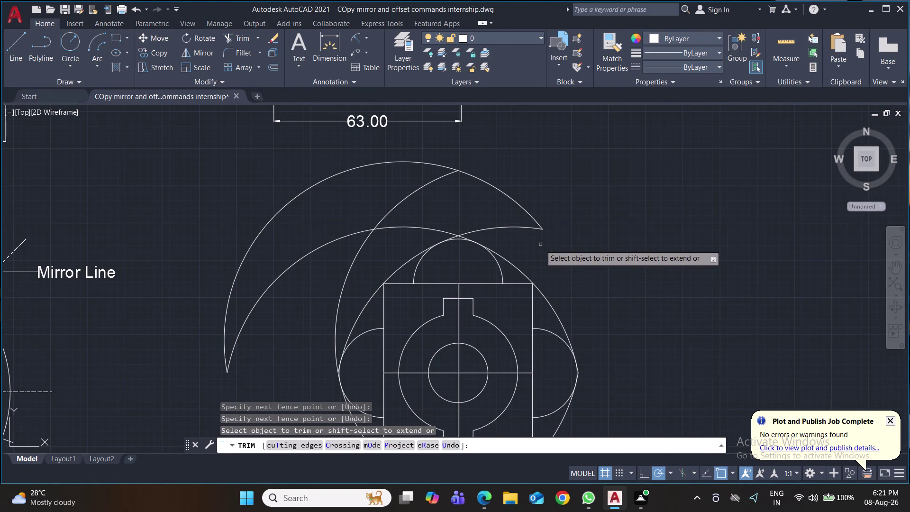
drag(540, 245, 324, 174)
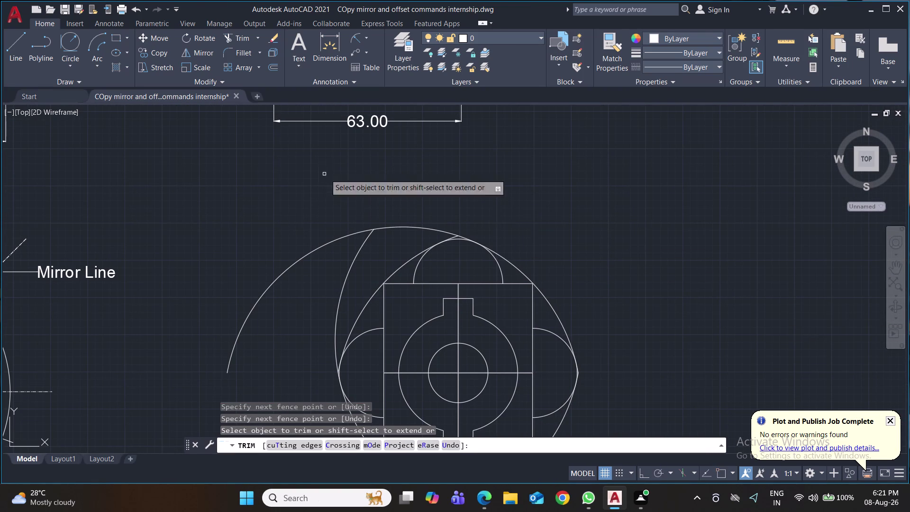
middle_drag(670, 285, 673, 283)
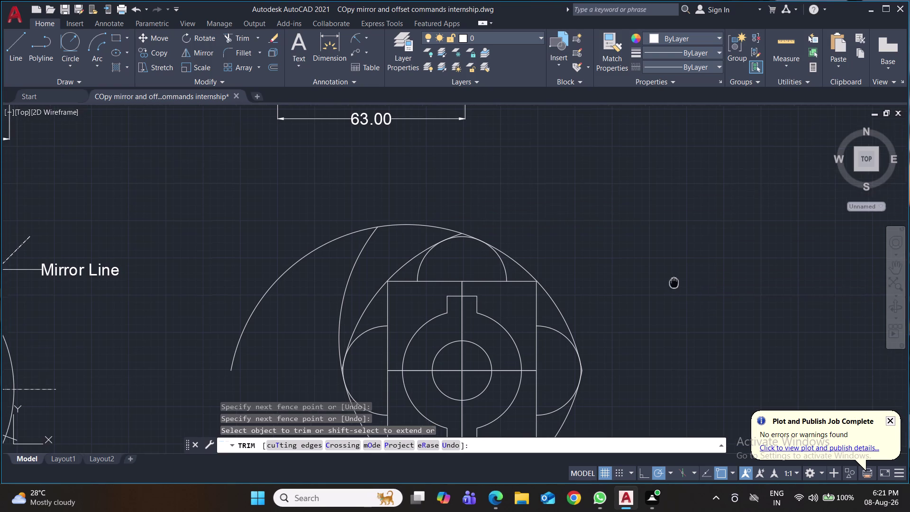
middle_drag(673, 283, 692, 212)
drag(441, 141, 361, 201)
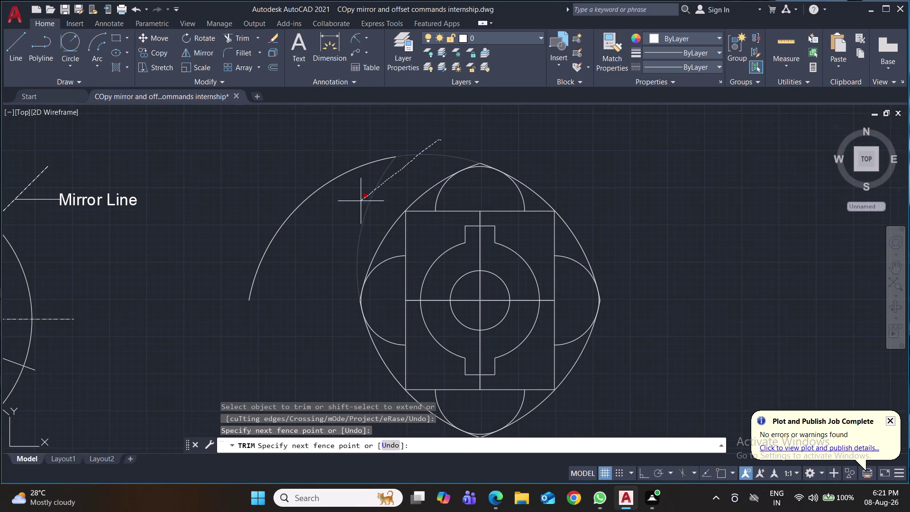
drag(361, 201, 360, 208)
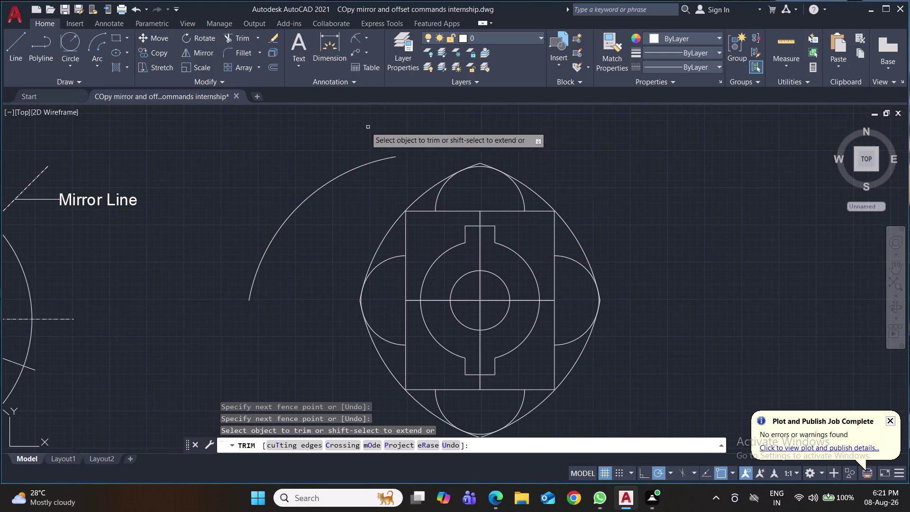
click(372, 161)
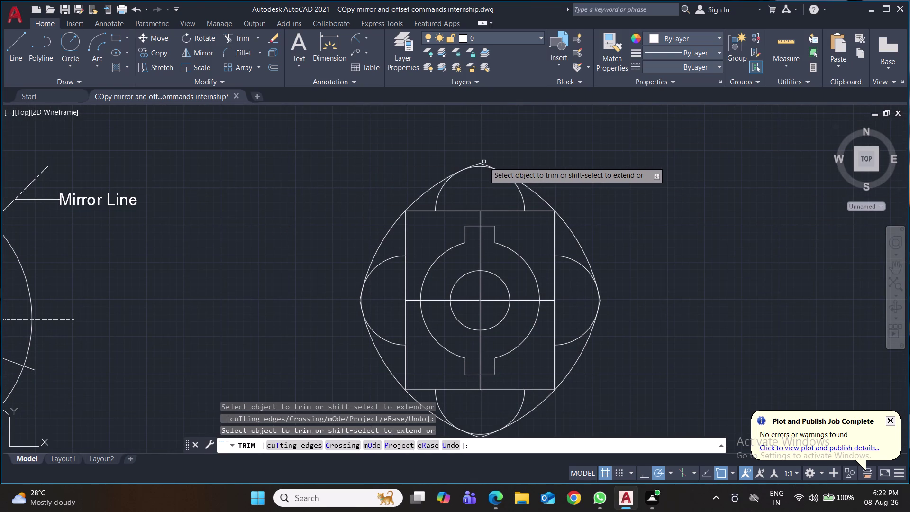
click(479, 162)
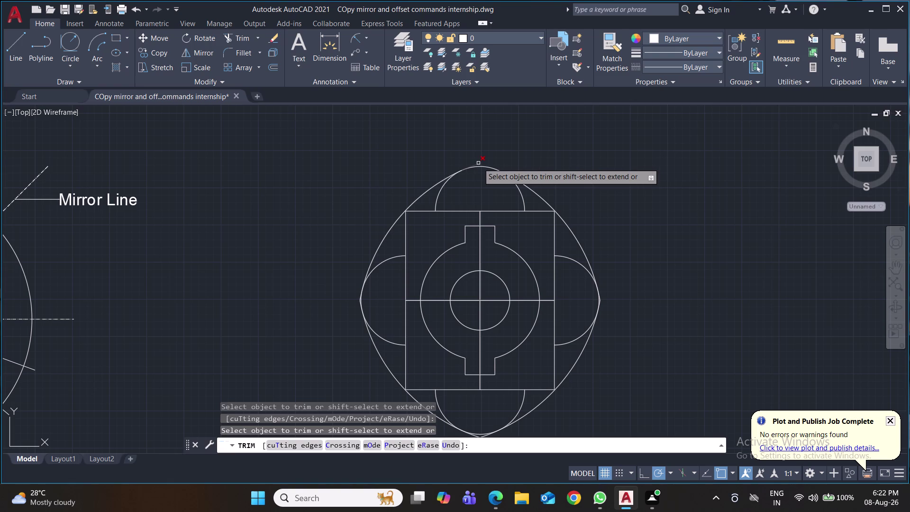
click(478, 163)
Trim the small overhangs at the oval's right point.
middle_drag(645, 225, 607, 182)
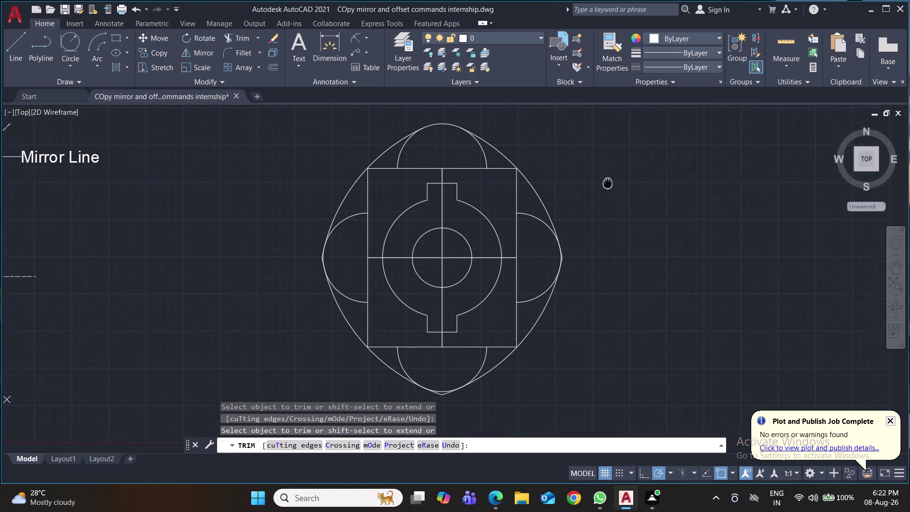
middle_drag(608, 182, 601, 174)
scroll(up, 3)
middle_drag(568, 230, 555, 344)
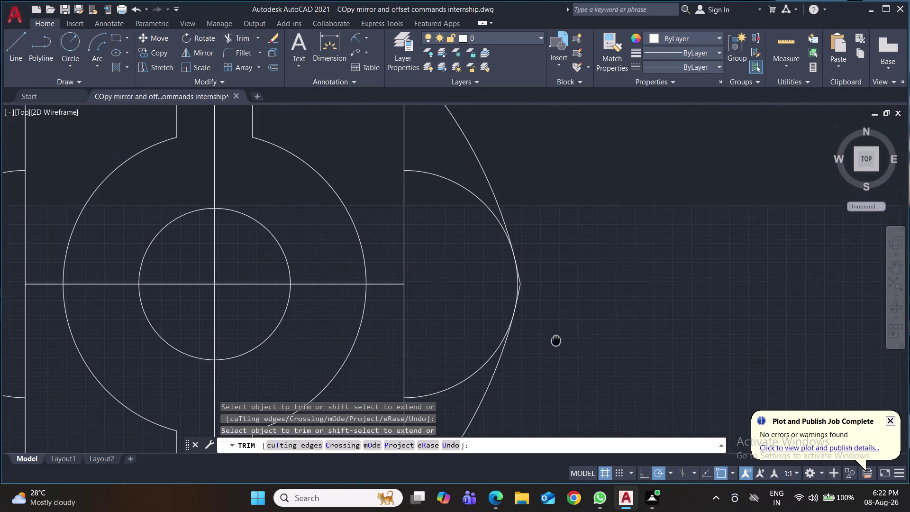
middle_drag(555, 344, 555, 346)
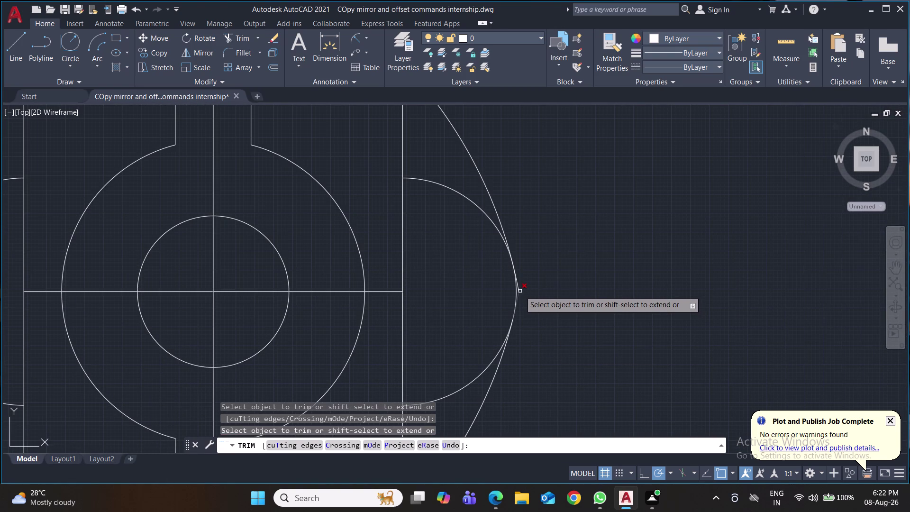
click(520, 291)
click(519, 290)
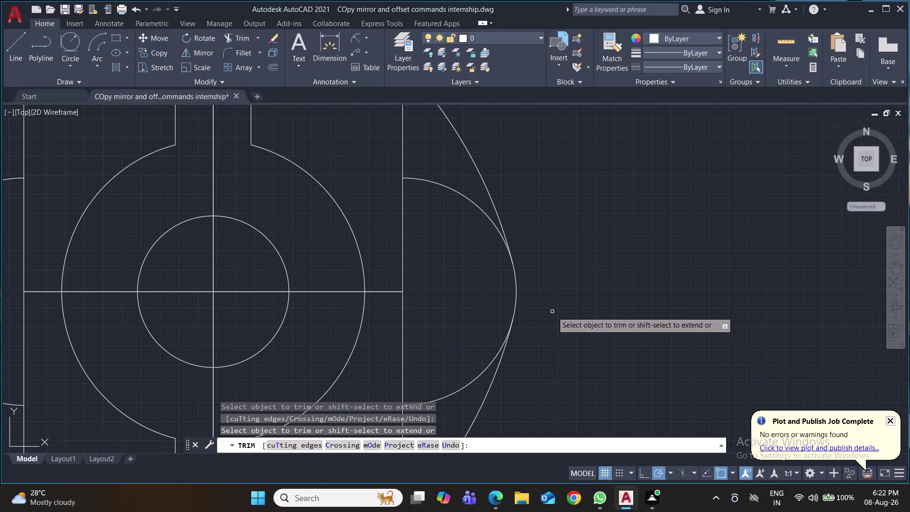
Trim the overhangs at the oval's bottom point.
scroll(down, 3)
middle_drag(566, 350, 580, 254)
scroll(up, 3)
middle_drag(486, 376, 597, 269)
click(374, 332)
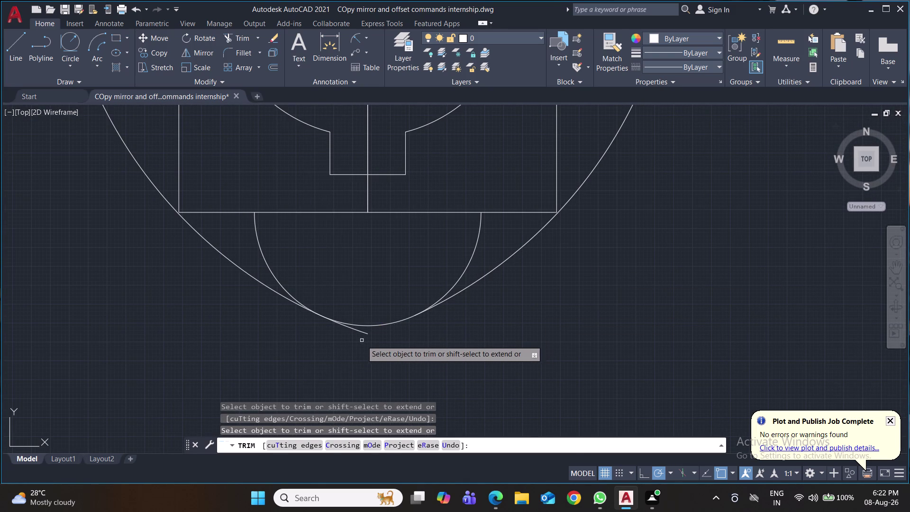
click(363, 332)
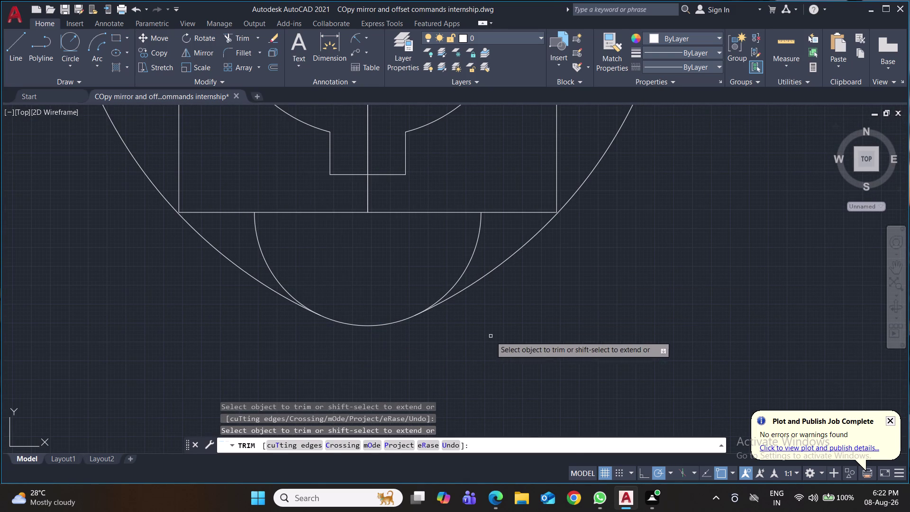
Trim the overhangs at the oval's left point.
middle_drag(491, 336, 673, 396)
middle_drag(297, 322, 427, 480)
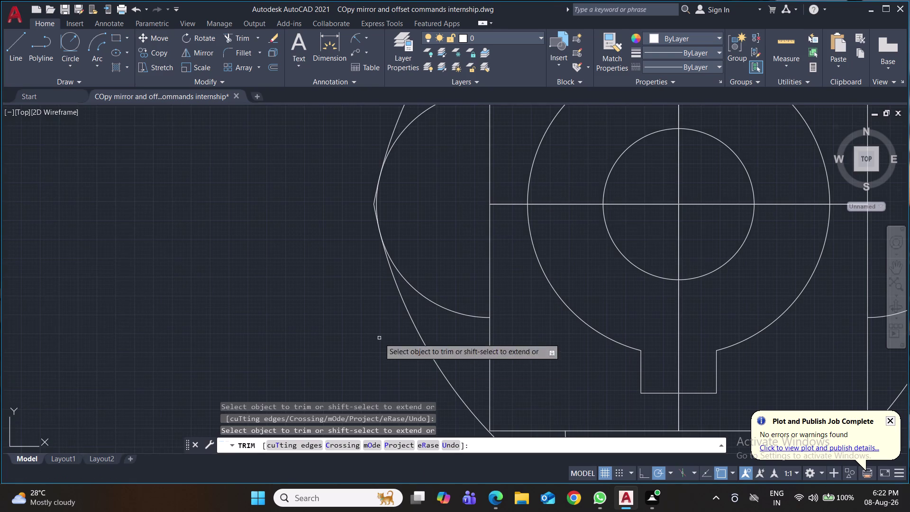
middle_drag(366, 282, 354, 375)
scroll(up, 3)
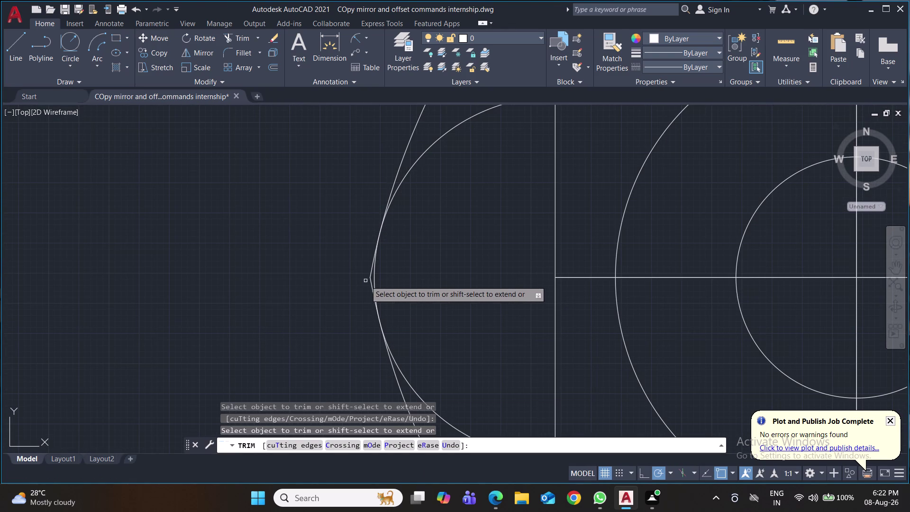
click(370, 273)
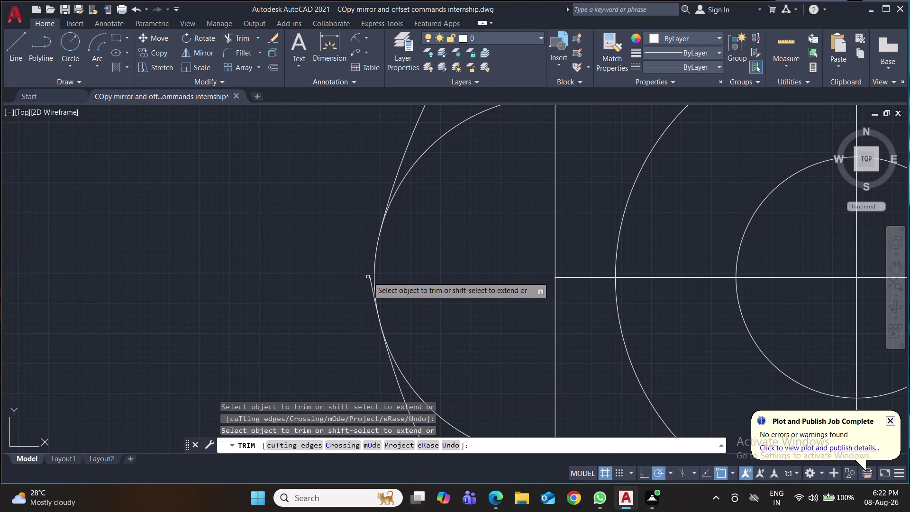
click(369, 280)
Zoom out to show the whole figure, finish trimming and save.
middle_drag(457, 283, 352, 492)
middle_drag(489, 271, 445, 368)
scroll(up, 3)
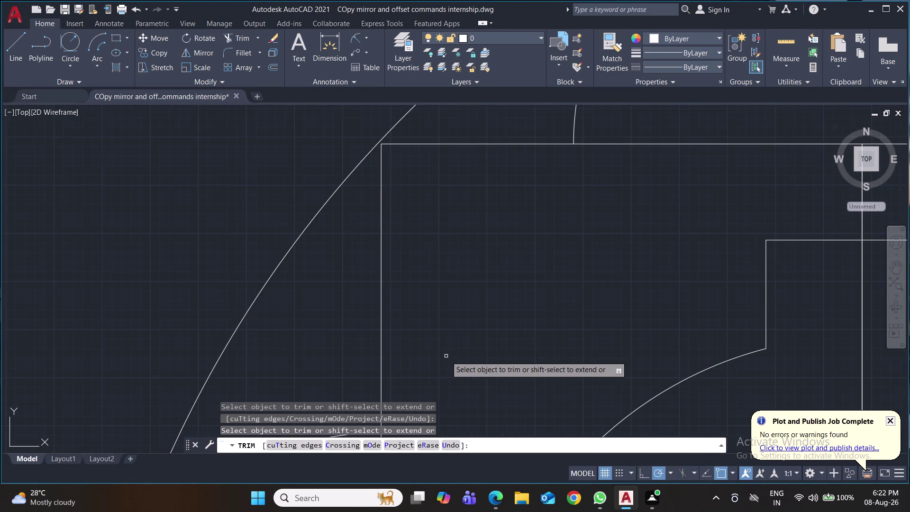
scroll(down, 3)
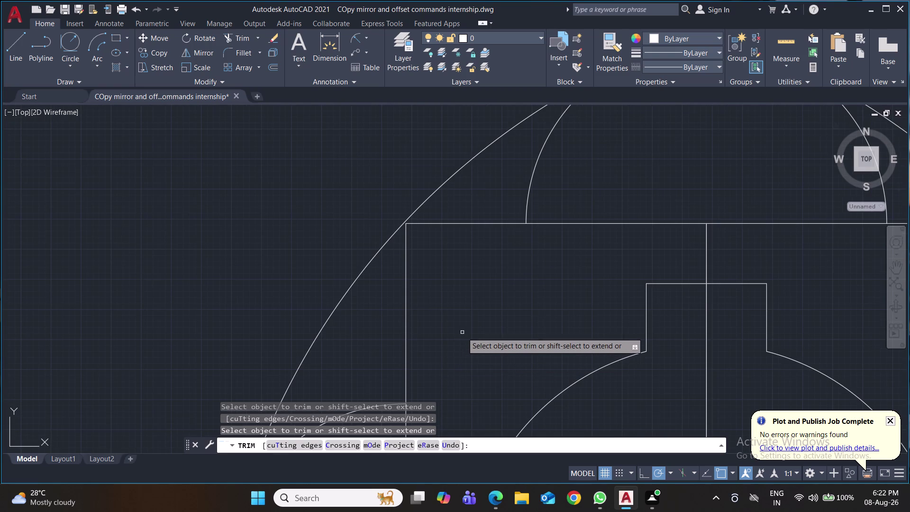
middle_drag(476, 314, 363, 305)
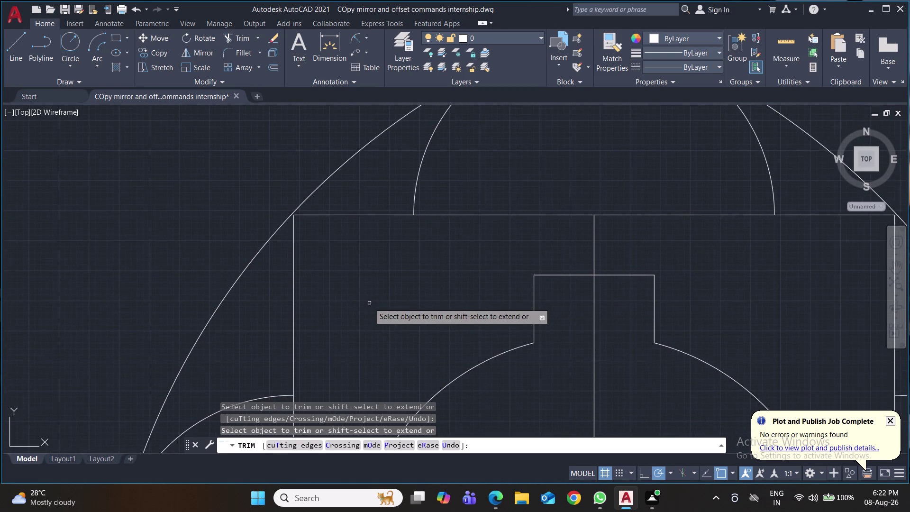
scroll(down, 3)
middle_drag(714, 263, 510, 160)
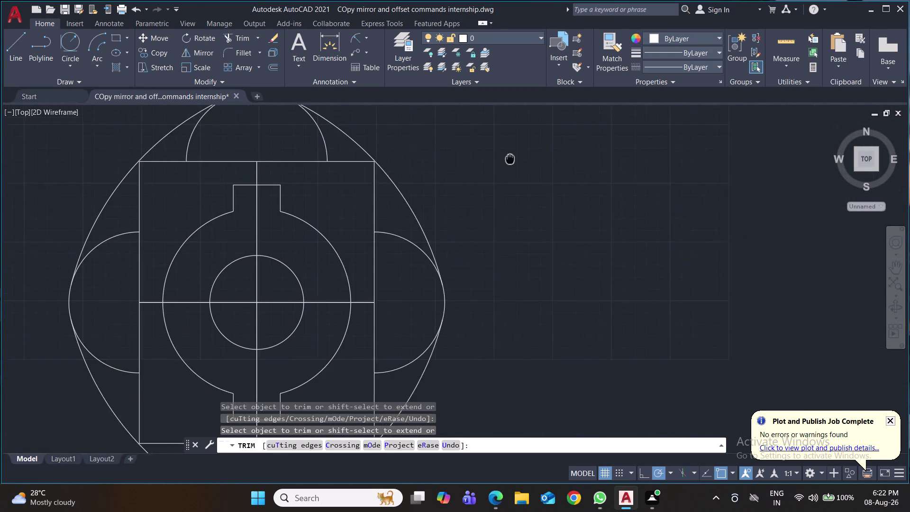
middle_drag(510, 159, 516, 121)
scroll(down, 3)
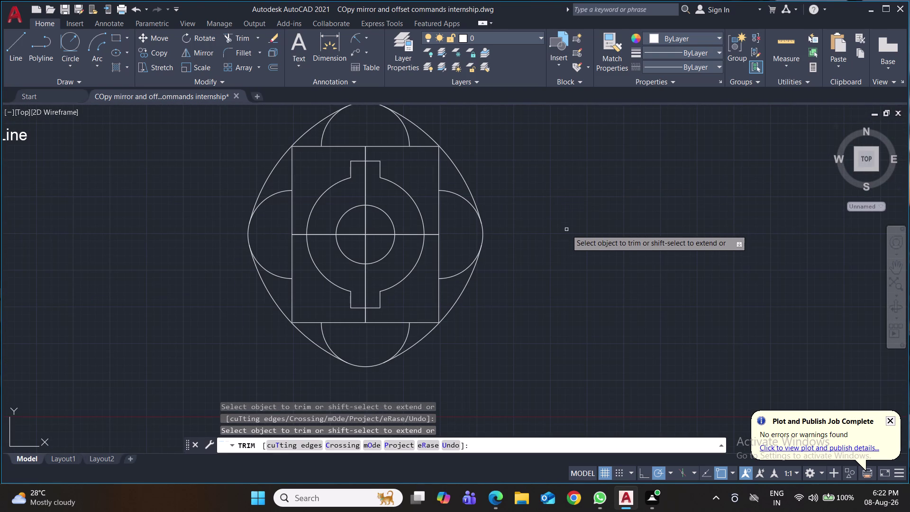
key(ctrl+s)
key(ctrl+s)
key(ctrl+s)
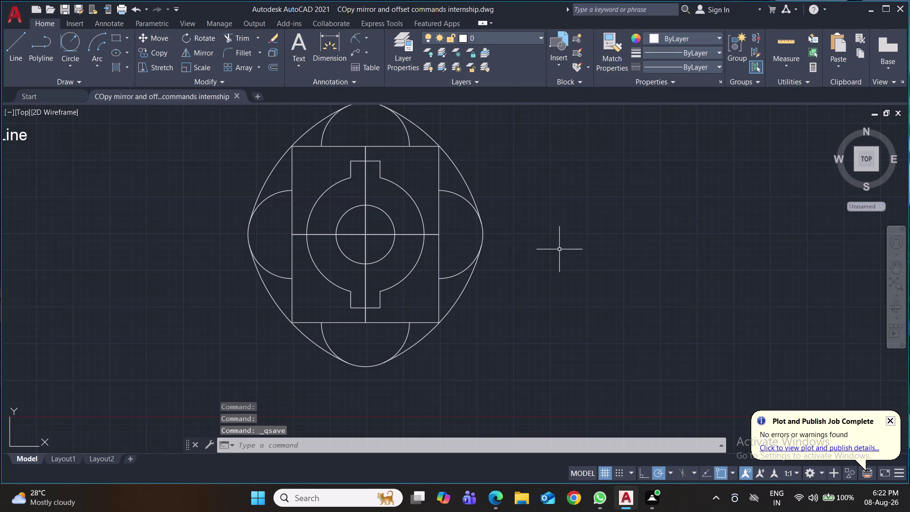
Add radius dimensions R10.00 on the small inner circle and R20.00 on the larger circle.
middle_drag(562, 246, 561, 275)
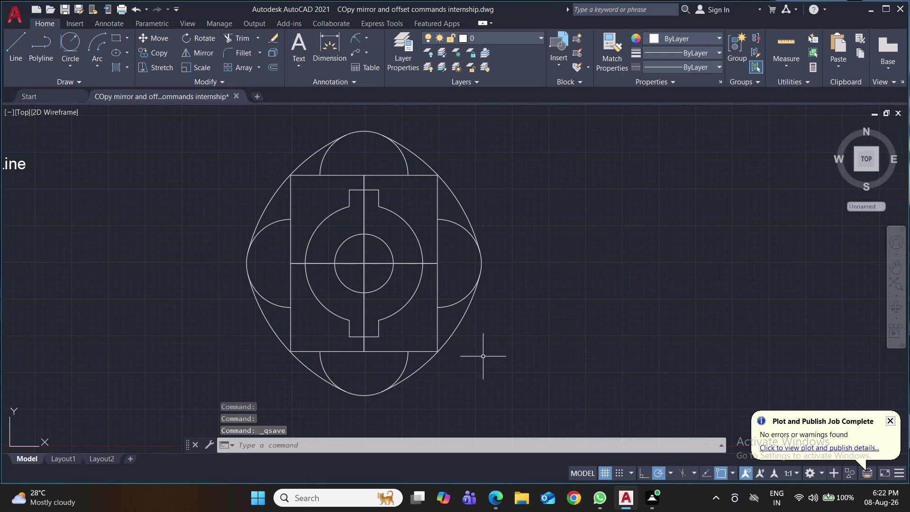
click(354, 39)
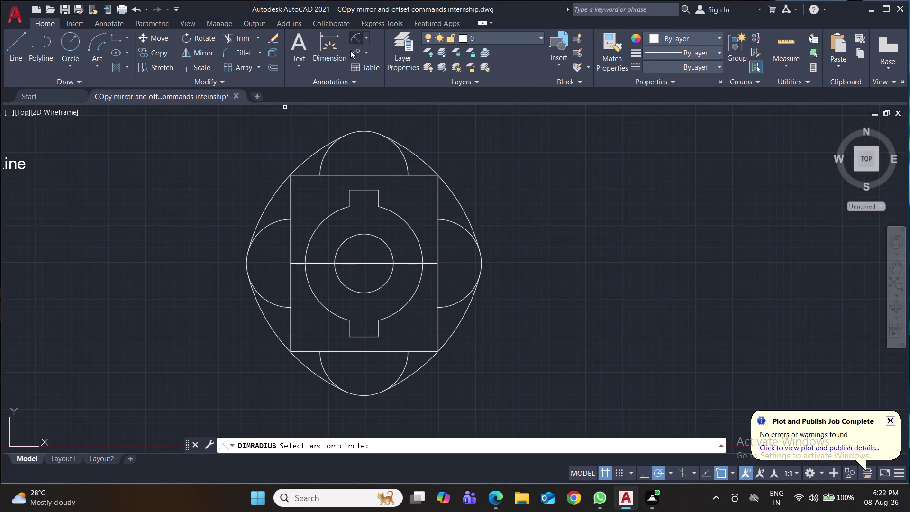
click(388, 244)
click(478, 180)
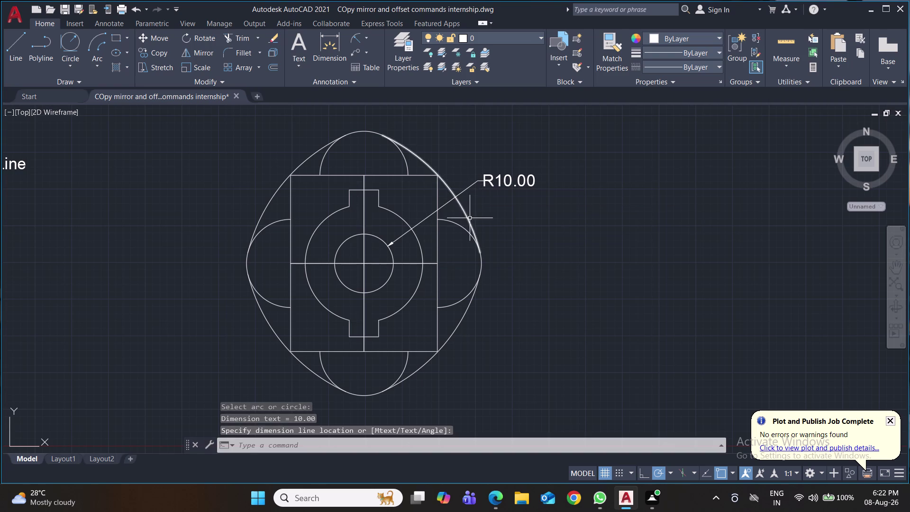
key(space)
click(329, 216)
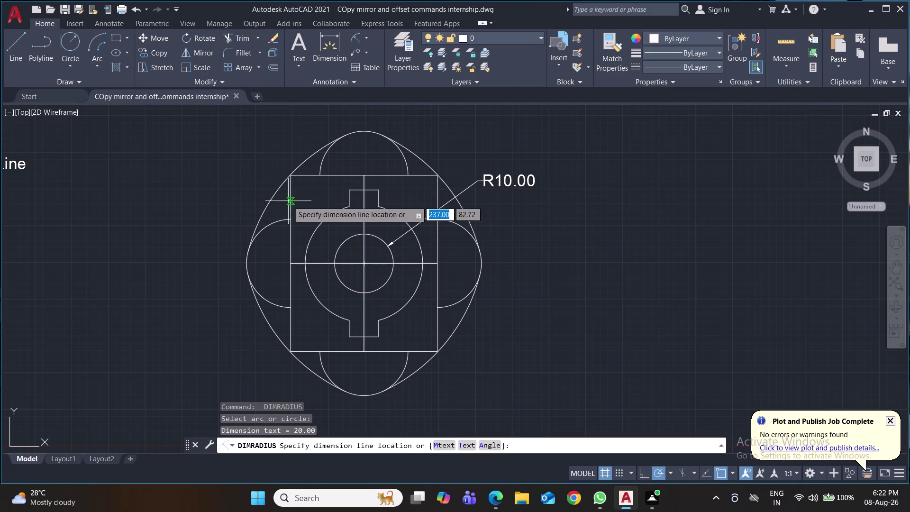
click(241, 158)
Label the outer arc R60.00 and the right-side arc R15.00, then save.
key(space)
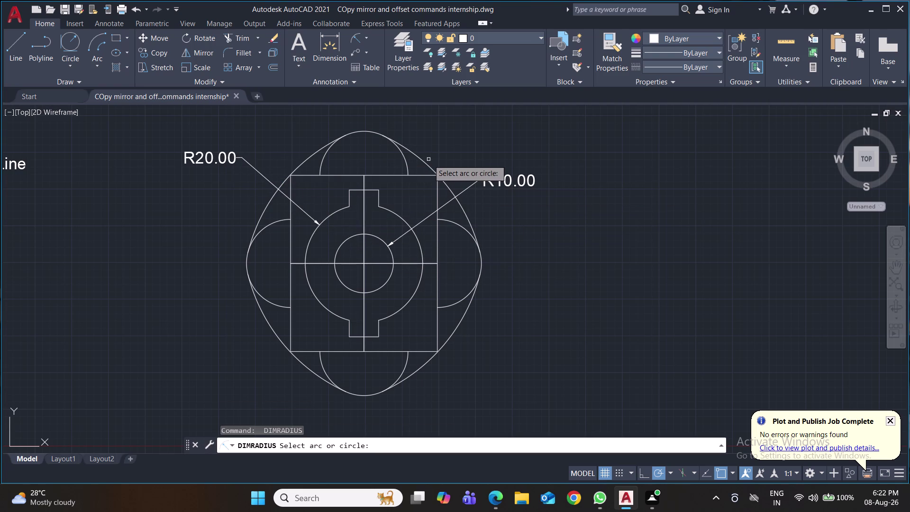
click(268, 323)
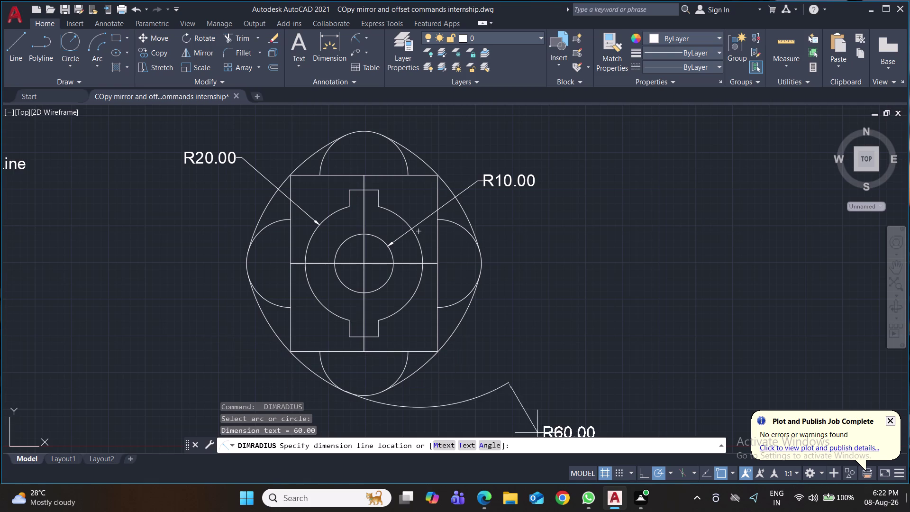
click(229, 356)
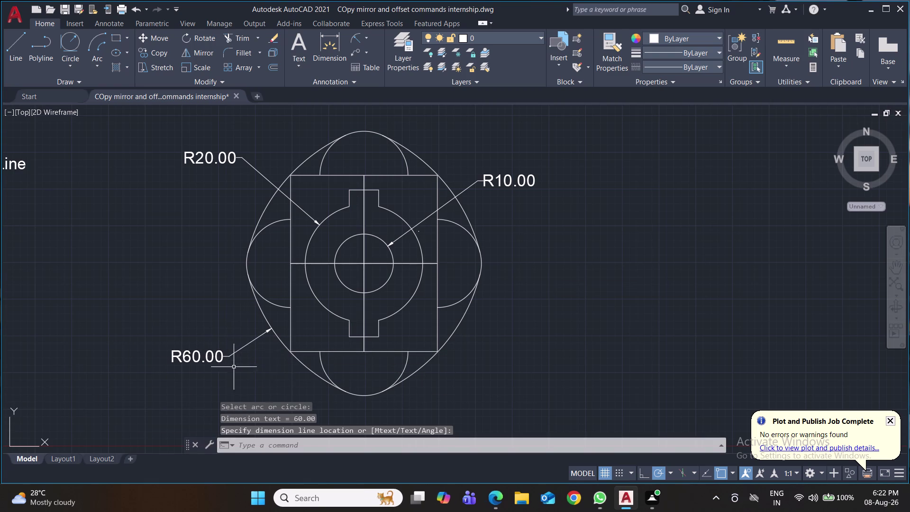
key(space)
click(458, 225)
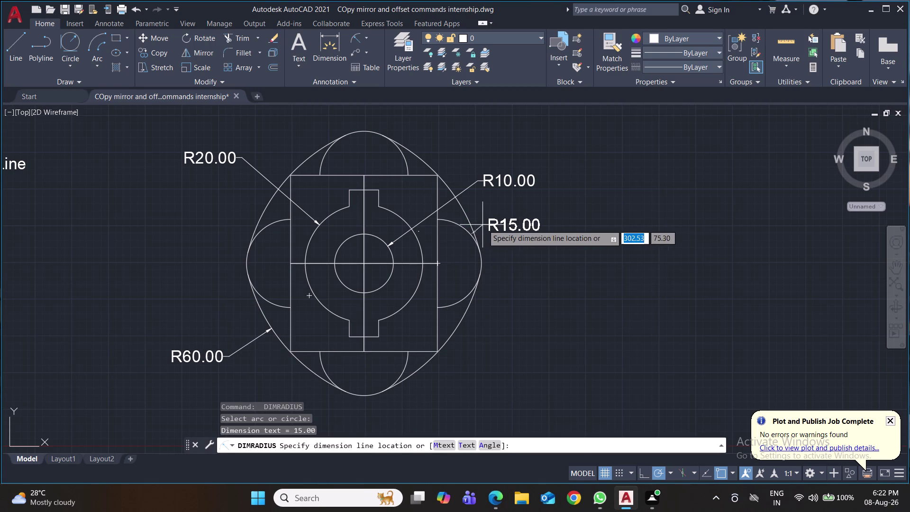
click(496, 231)
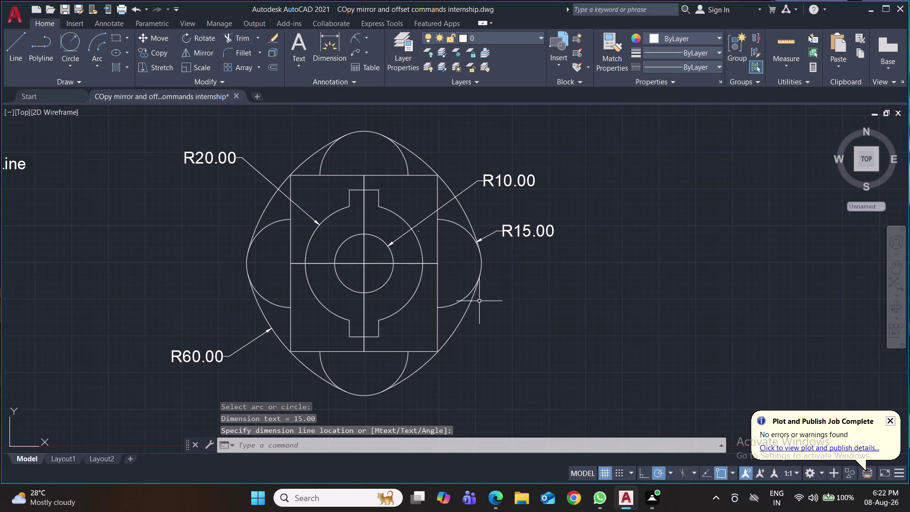
key(ctrl+s)
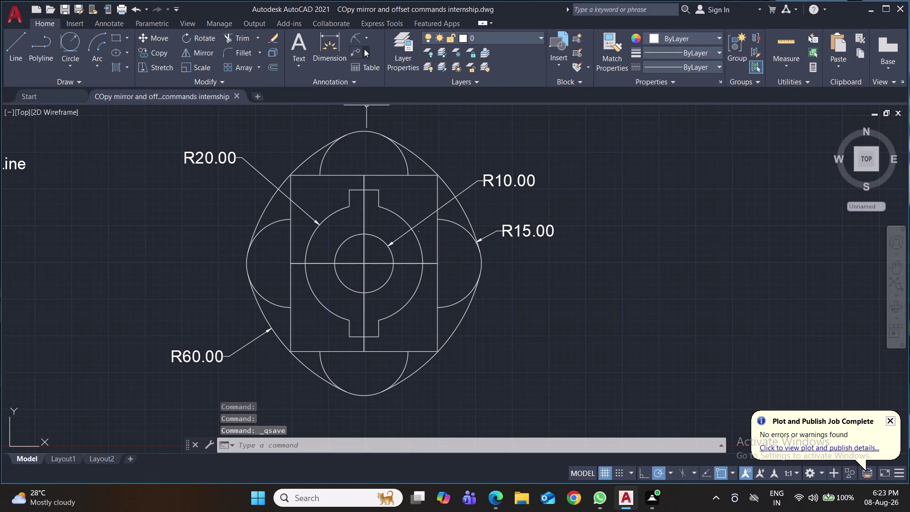
Attempt a linear dimension between the square's right corners, then cancel it.
click(365, 39)
click(371, 63)
click(437, 176)
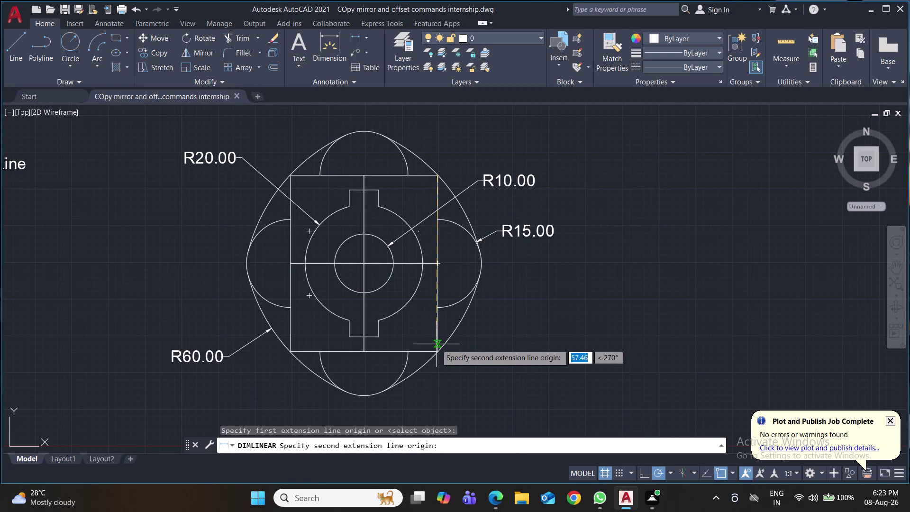
click(435, 356)
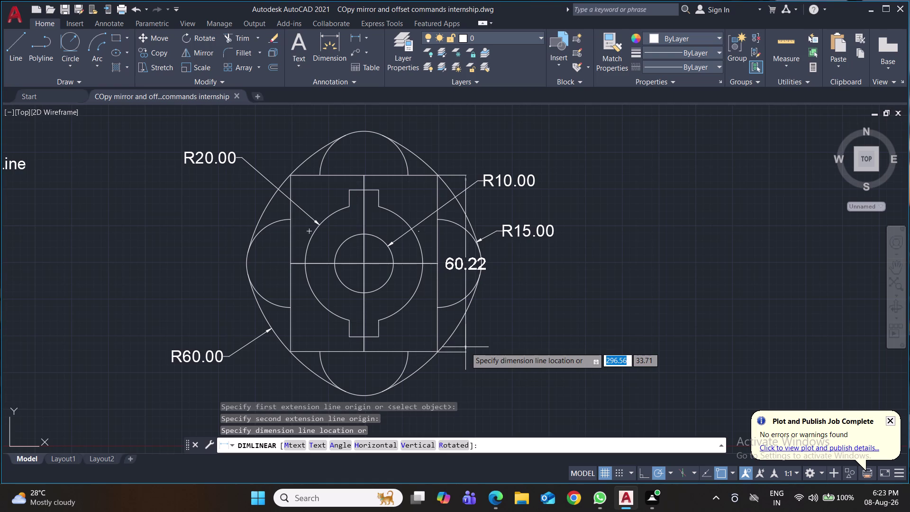
key(ctrl+z)
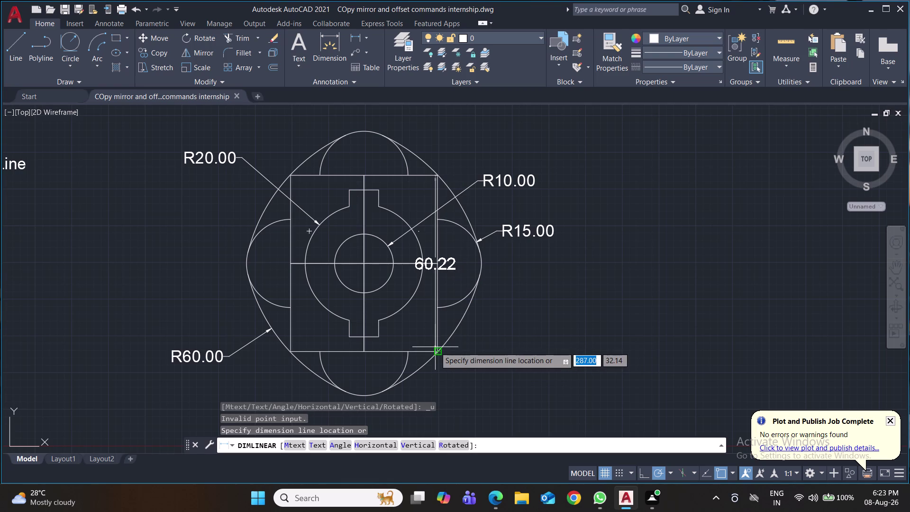
key(Escape)
scroll(up, 3)
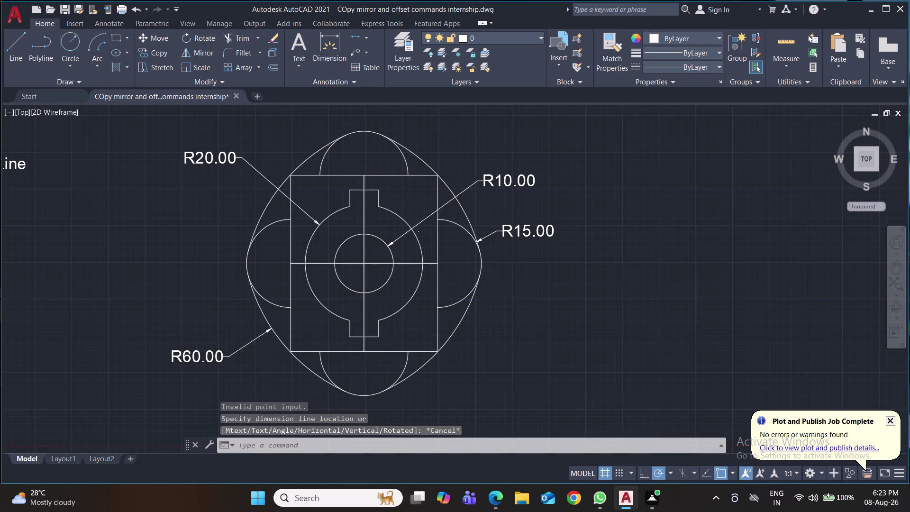
Retry the linear dimension on the right side, rejecting the 60.22 measurement.
click(354, 39)
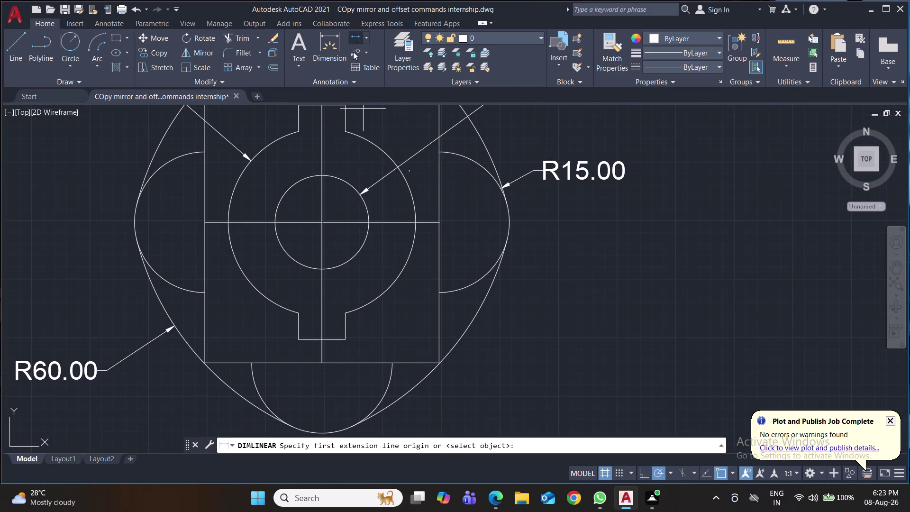
click(440, 363)
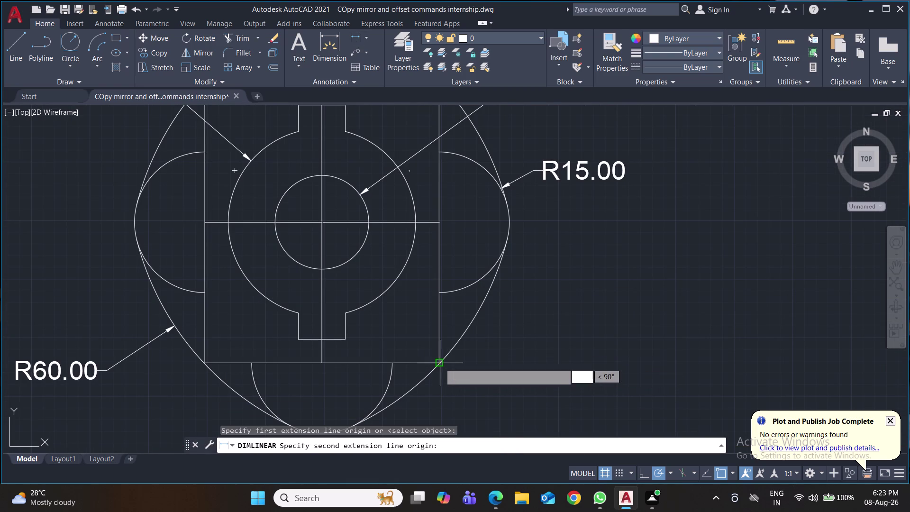
middle_drag(483, 355, 498, 478)
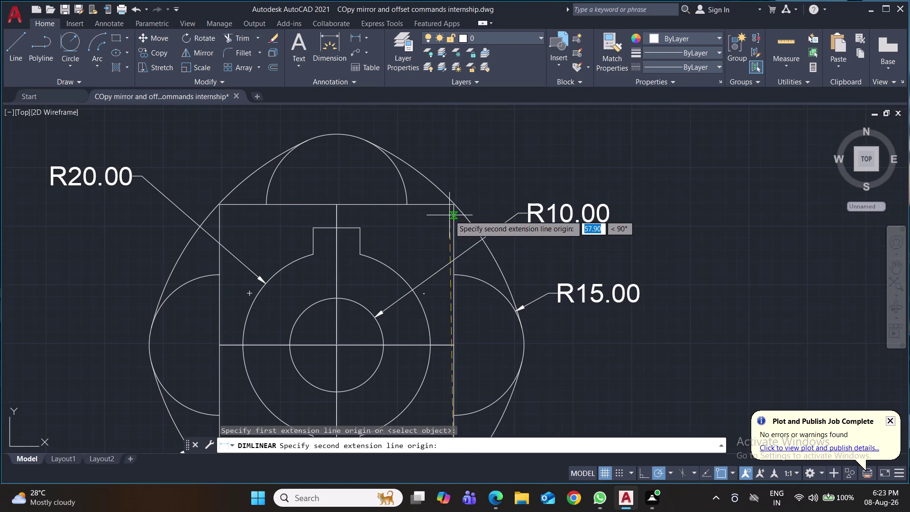
click(454, 204)
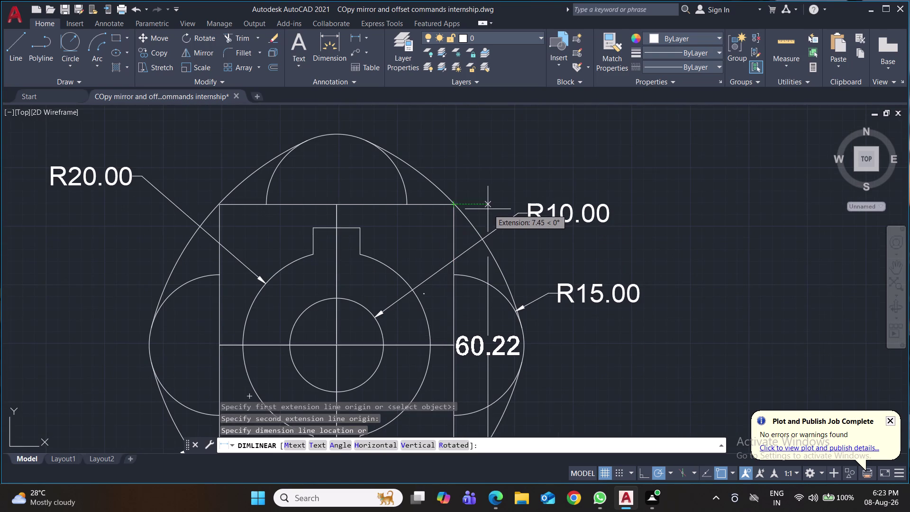
key(ctrl+z)
key(Escape)
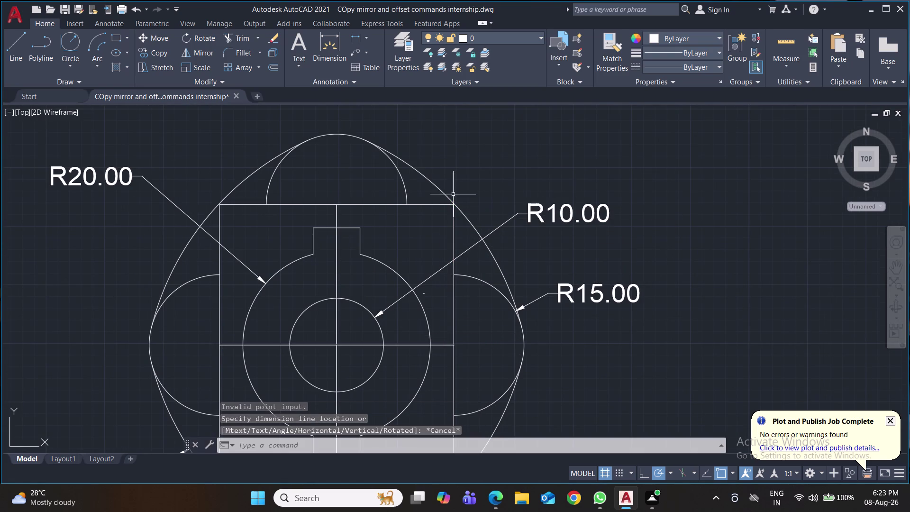
Dimension the square's right side top to bottom, placing 60.00 to the right.
click(357, 34)
scroll(up, 3)
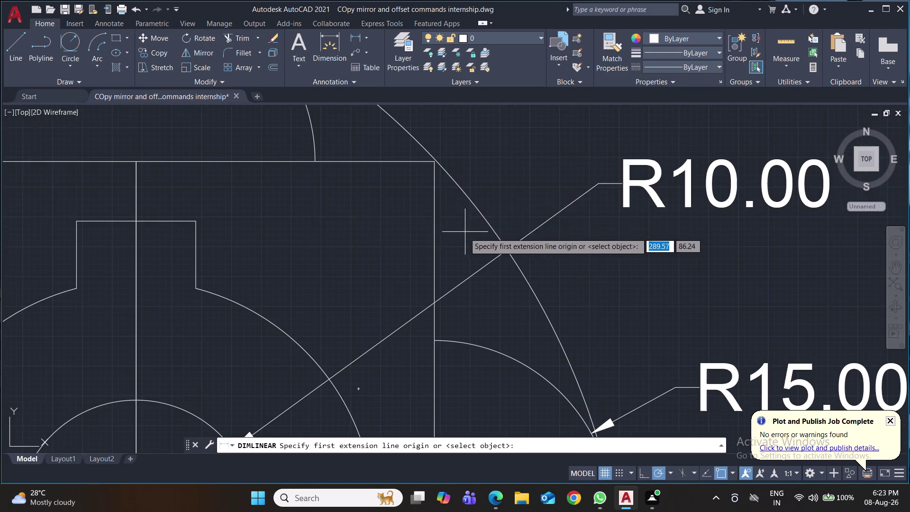
click(434, 166)
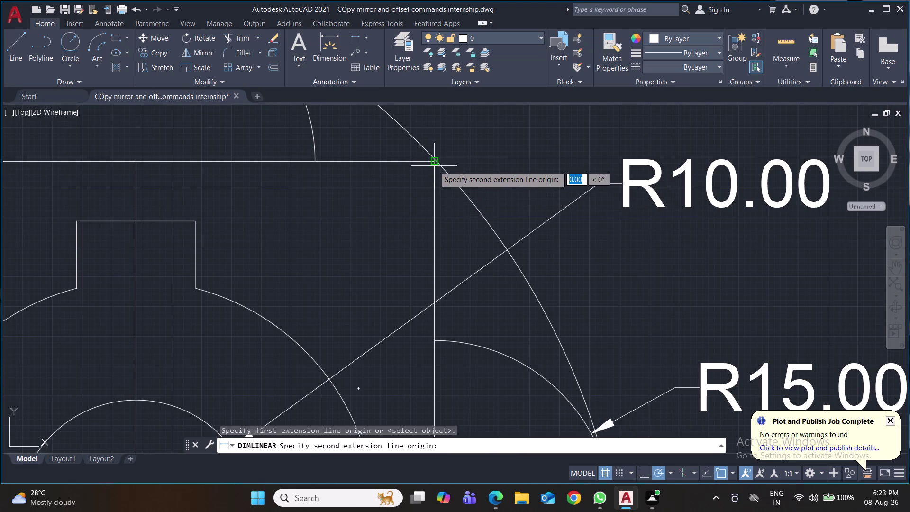
middle_drag(455, 264, 447, 188)
middle_drag(457, 406, 432, 261)
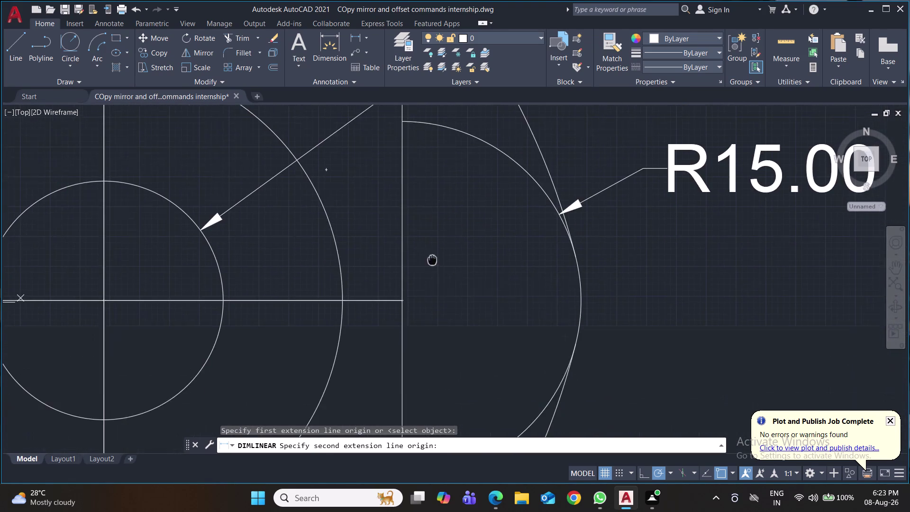
middle_drag(432, 262, 432, 259)
middle_drag(420, 373, 416, 261)
middle_drag(411, 333, 408, 225)
middle_drag(407, 329, 412, 252)
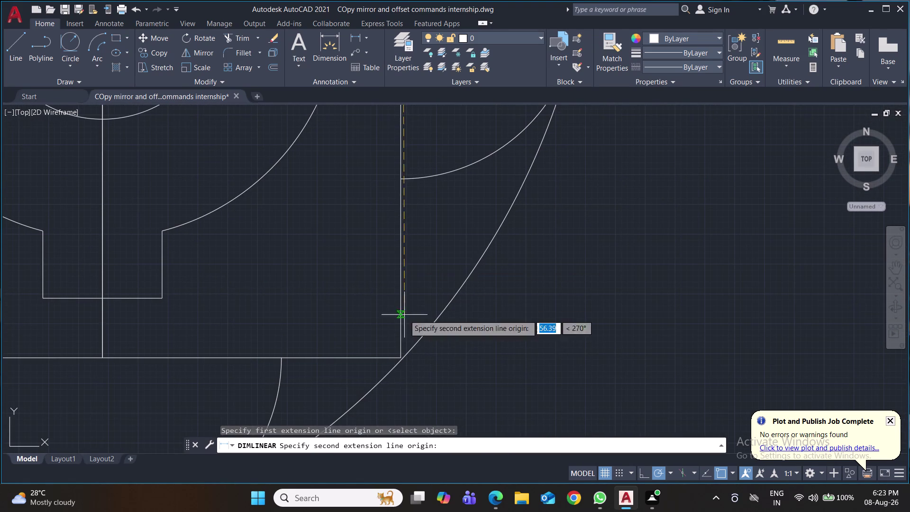
click(399, 356)
middle_drag(440, 361, 456, 469)
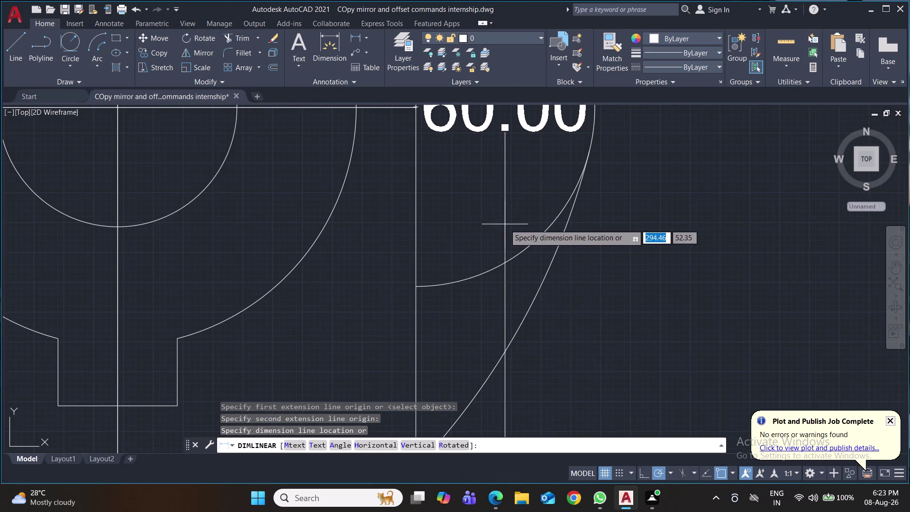
middle_drag(498, 194, 503, 289)
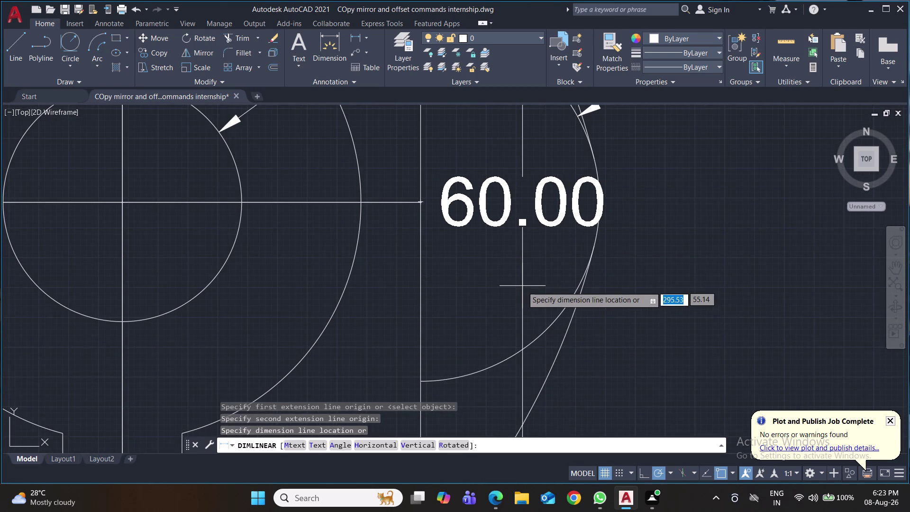
scroll(down, 3)
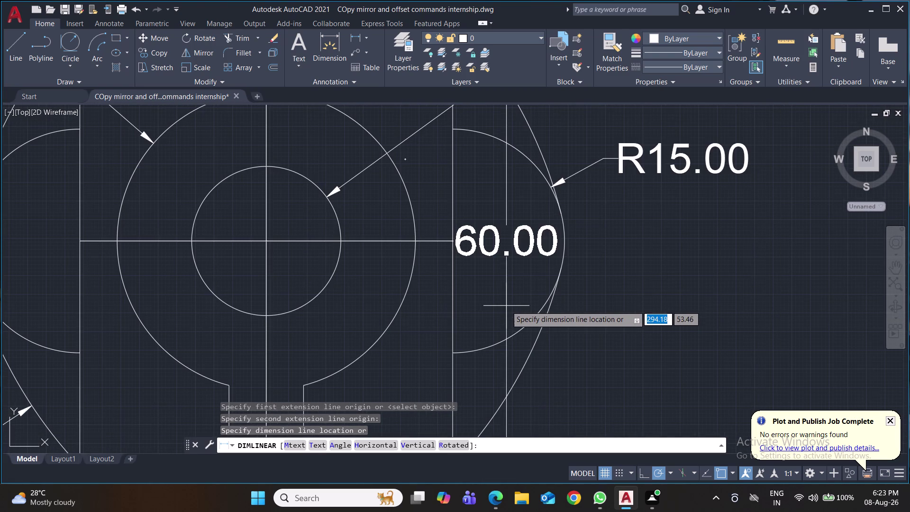
click(511, 302)
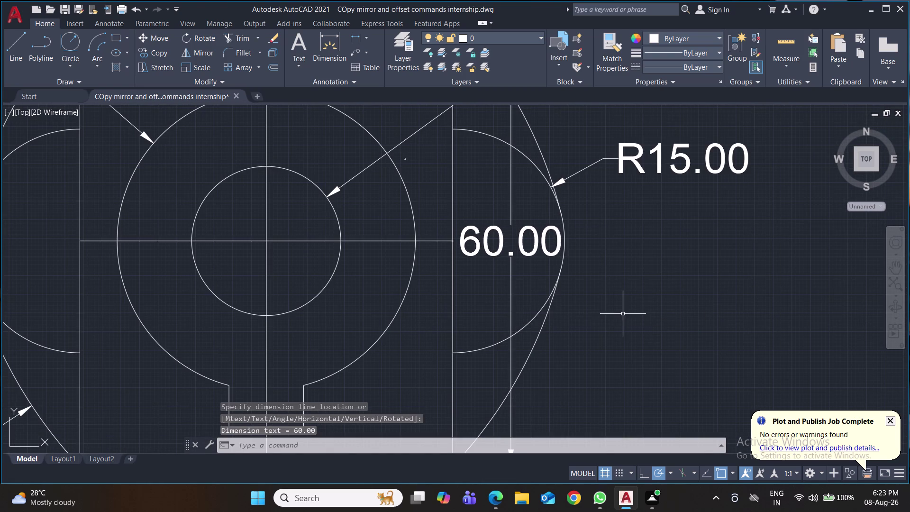
scroll(down, 3)
Dimension the rectangle's 50.00 width below its bottom edge.
middle_drag(637, 333, 582, 250)
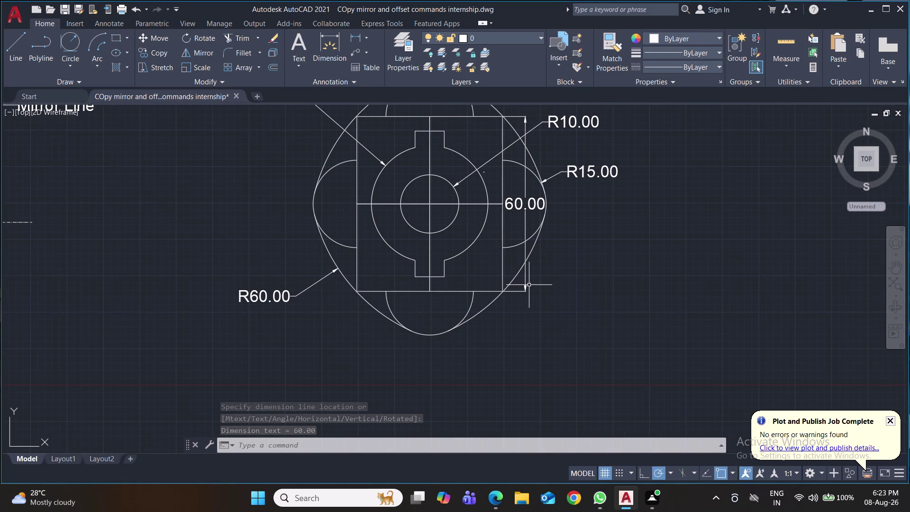
key(space)
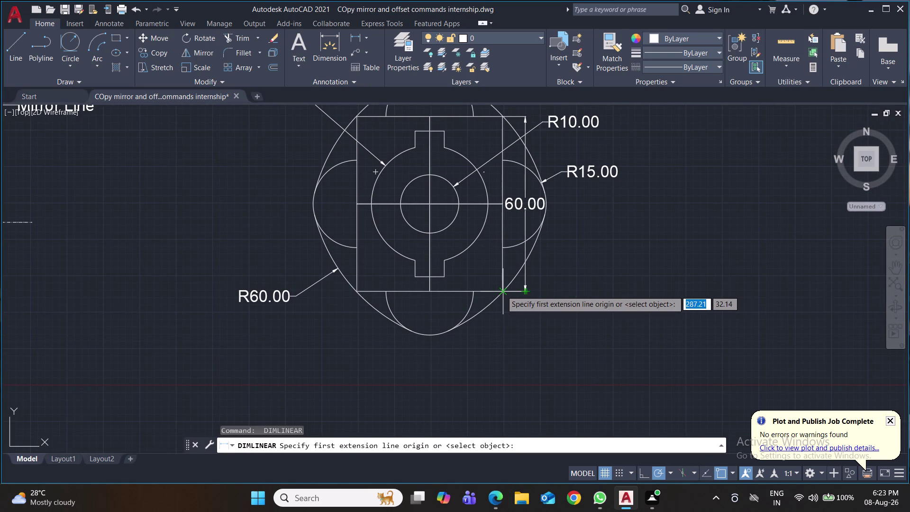
scroll(up, 3)
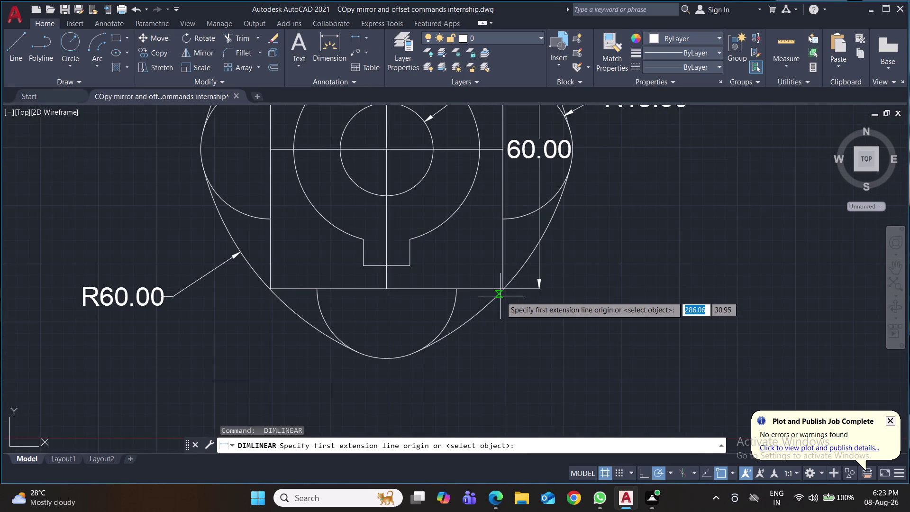
click(501, 288)
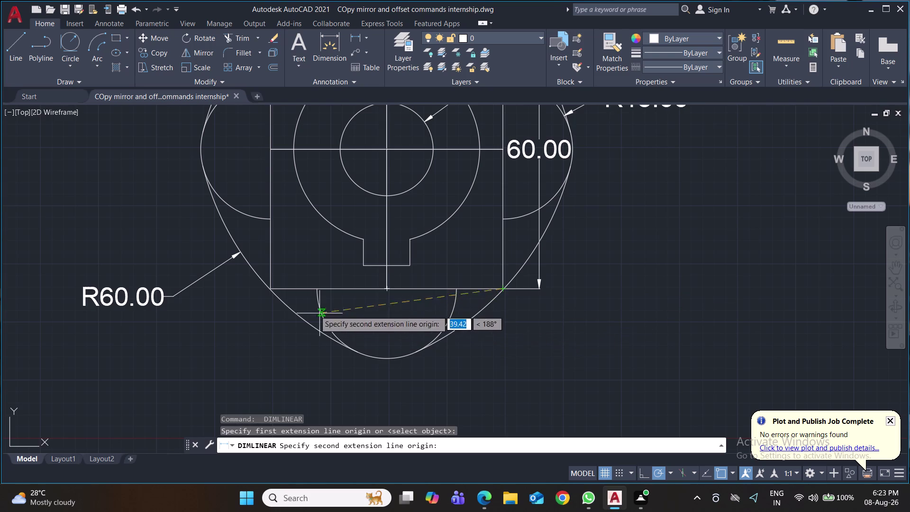
click(274, 291)
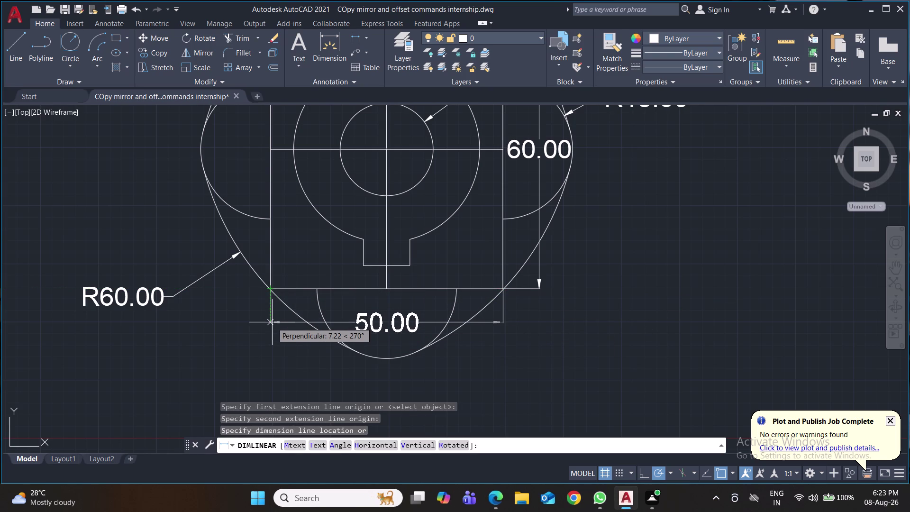
click(272, 323)
Dimension the slot's 10.00 width and 5.64 depth.
key(space)
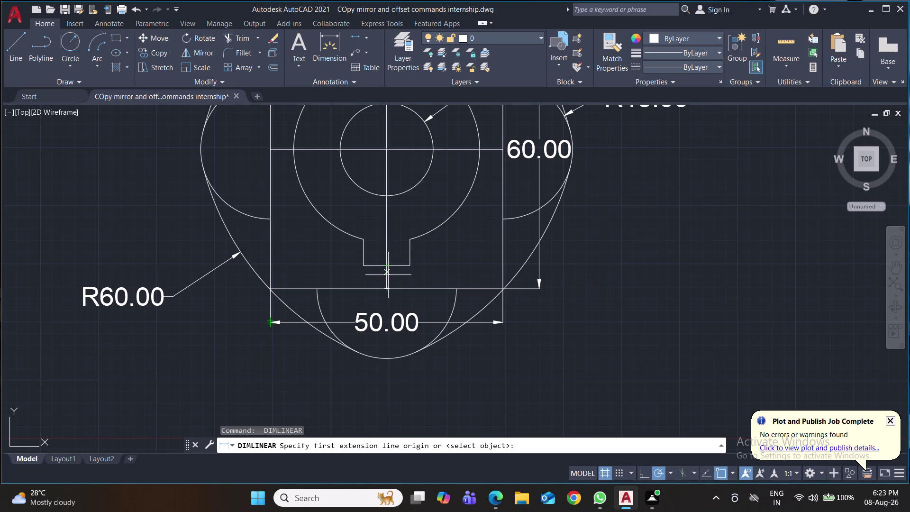
click(407, 266)
click(364, 267)
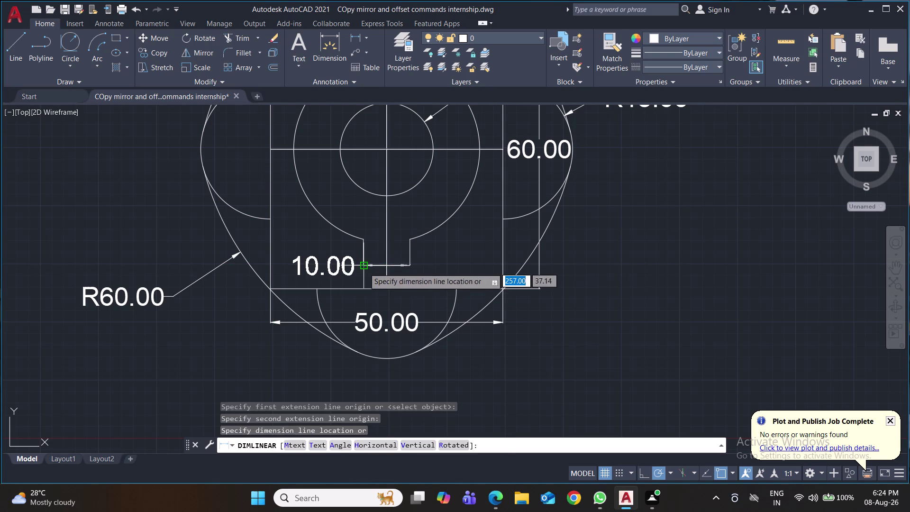
click(364, 275)
key(space)
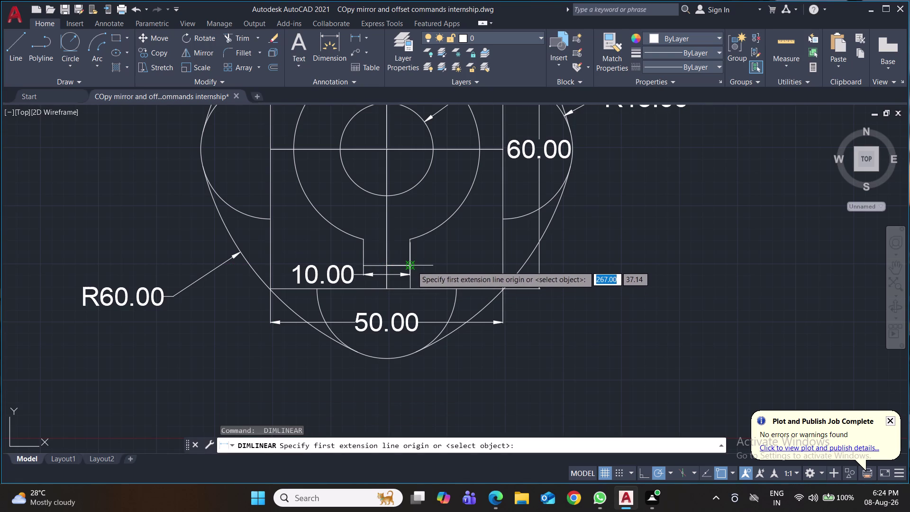
click(411, 266)
click(408, 243)
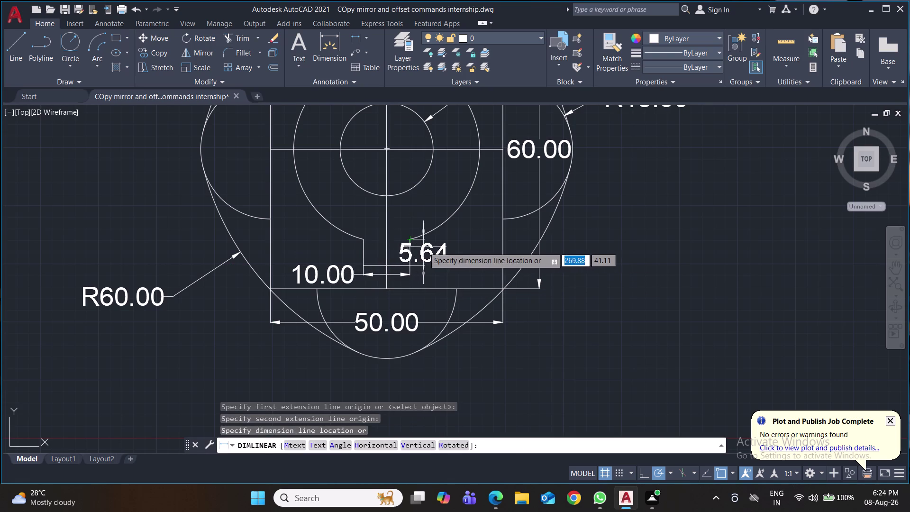
click(438, 247)
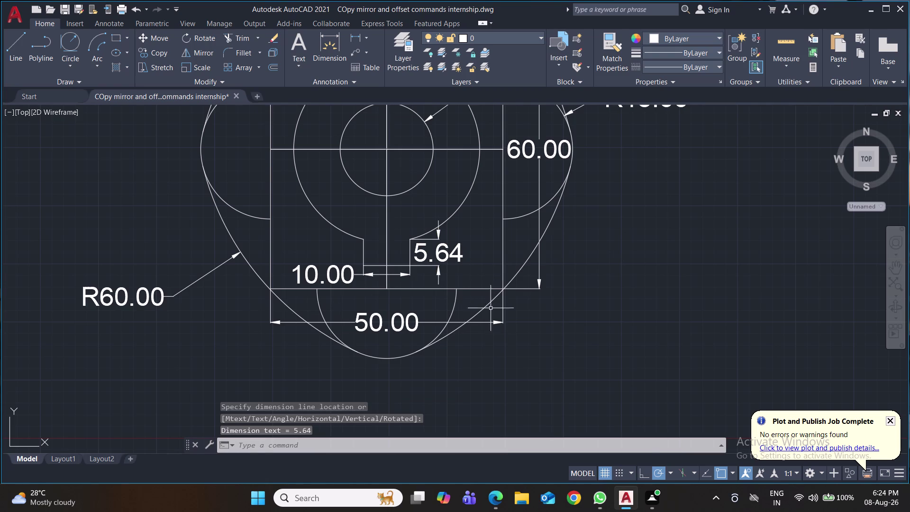
scroll(down, 3)
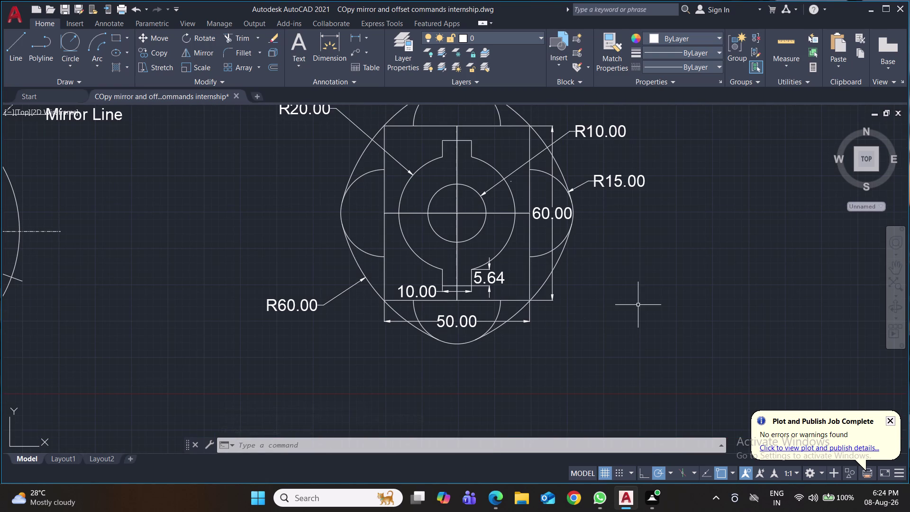
Zoom and pan the view to the empty space below the drawings.
scroll(down, 3)
middle_drag(664, 300, 573, 295)
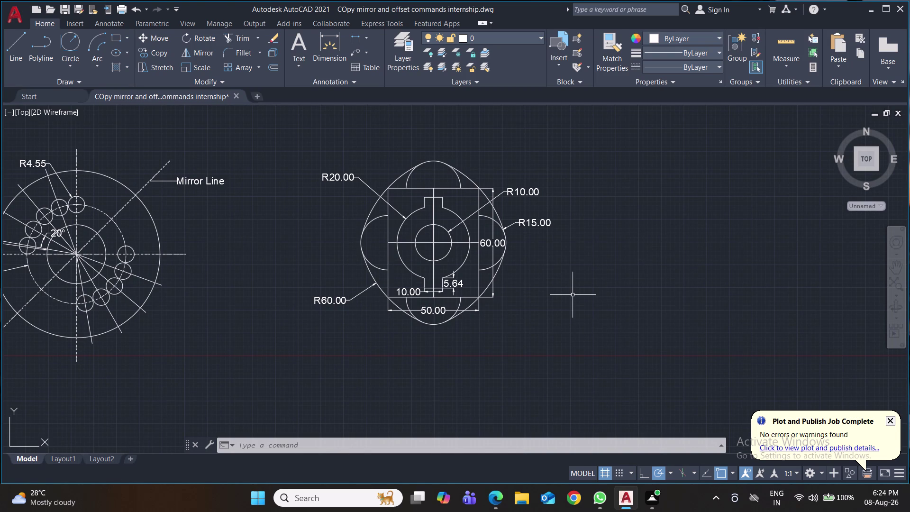
scroll(down, 3)
scroll(down, 3)
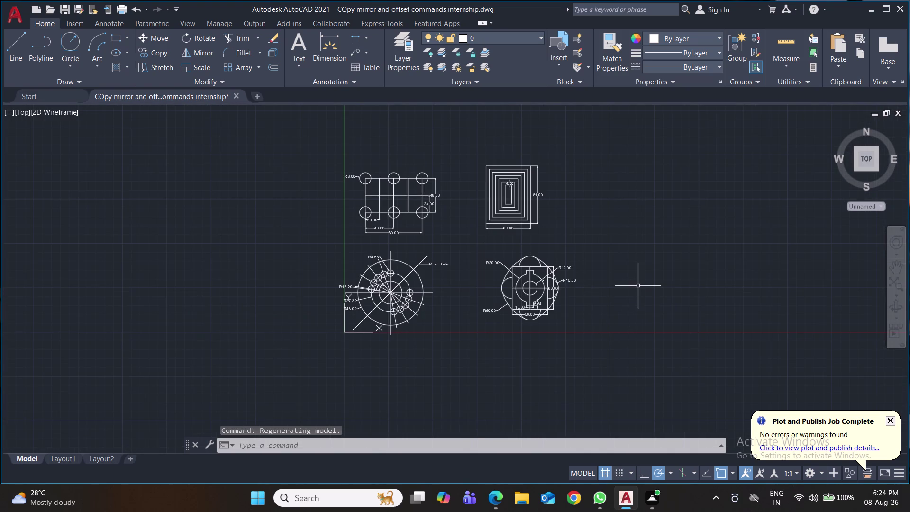
middle_drag(638, 286, 434, 245)
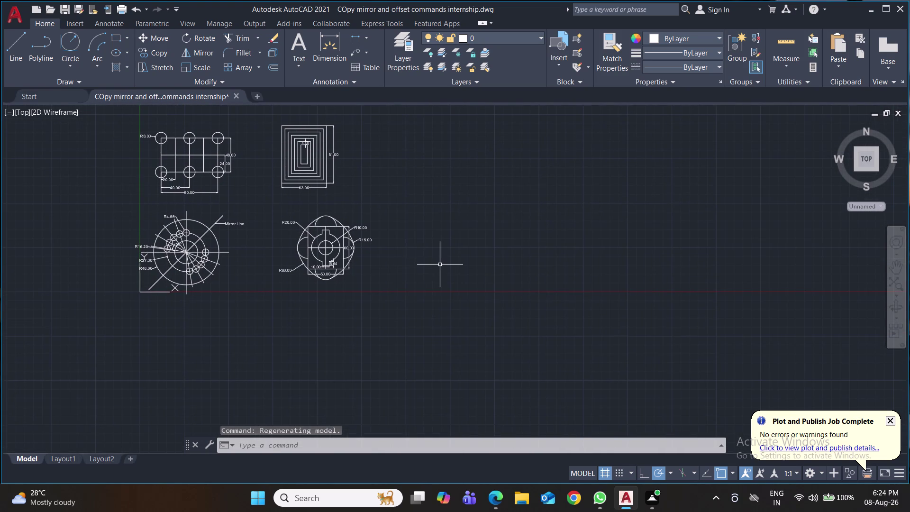
scroll(up, 3)
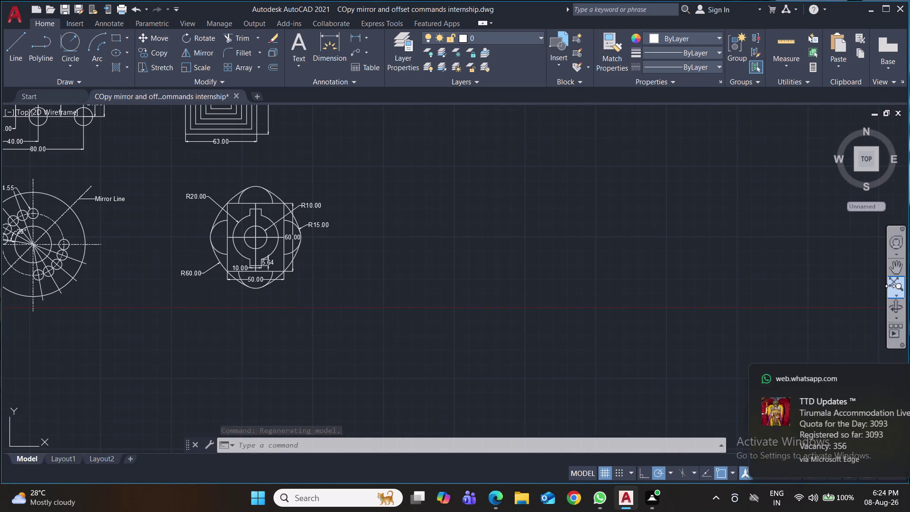
click(891, 287)
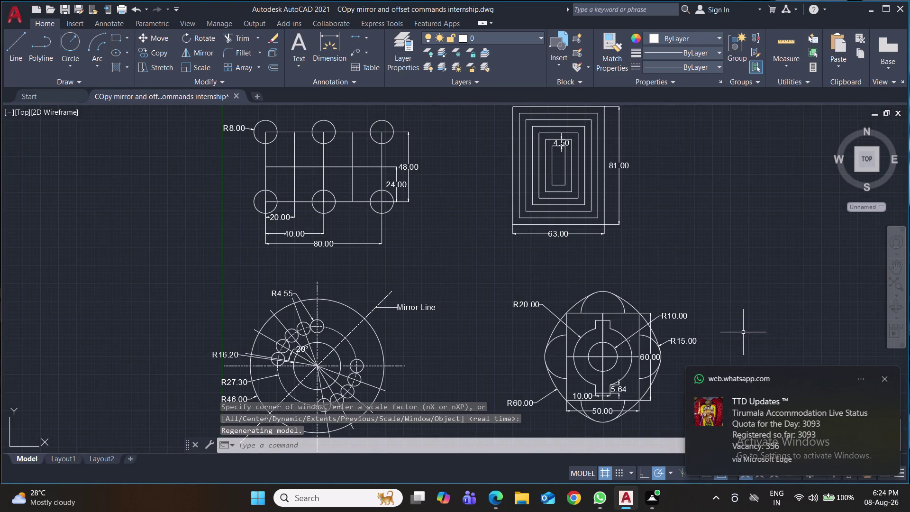
click(886, 378)
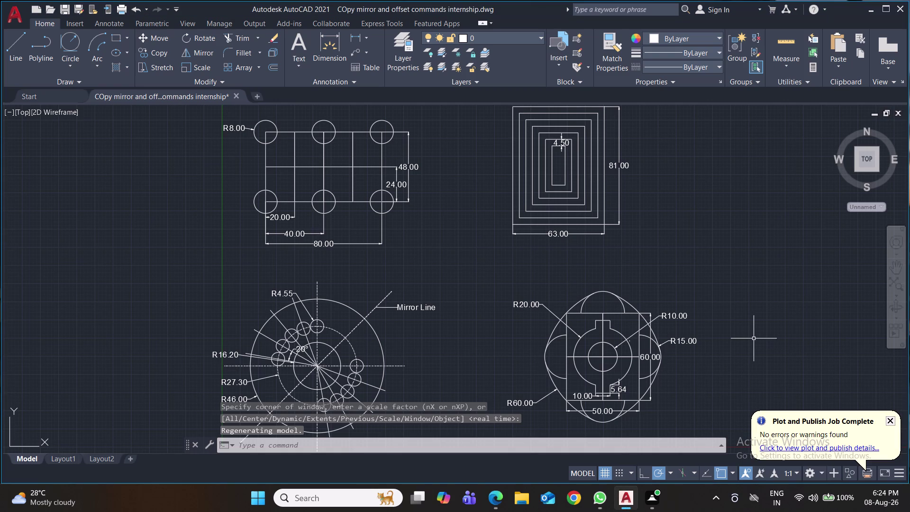
middle_drag(749, 333, 684, 259)
middle_drag(687, 333, 661, 242)
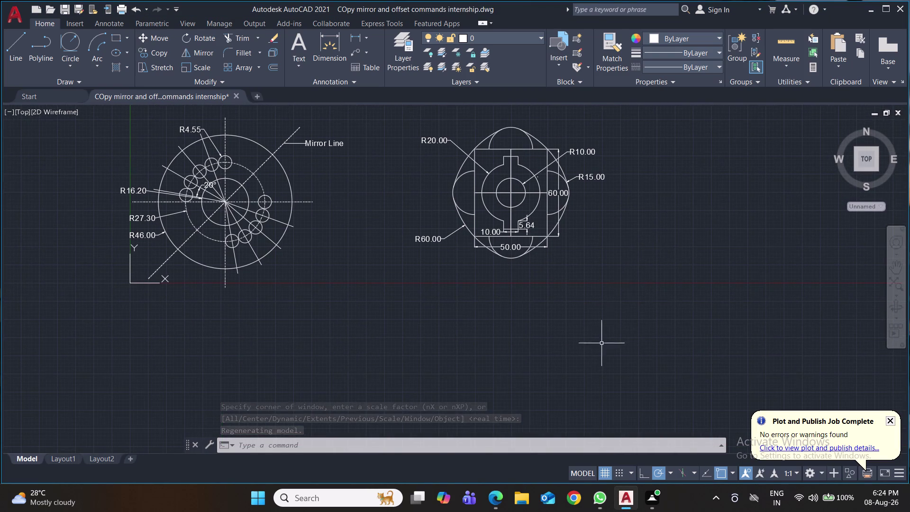
middle_drag(593, 356, 588, 308)
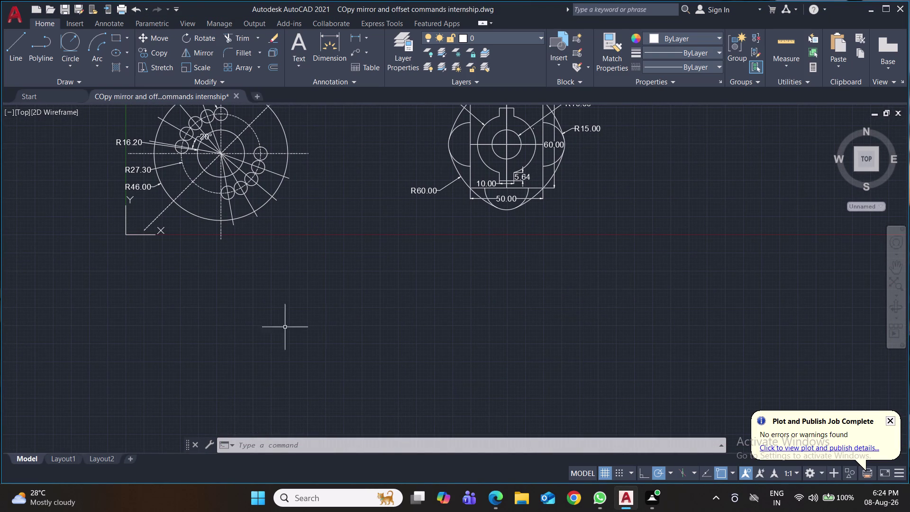
Drag the UCS origin grip to a new point in the empty area.
click(127, 232)
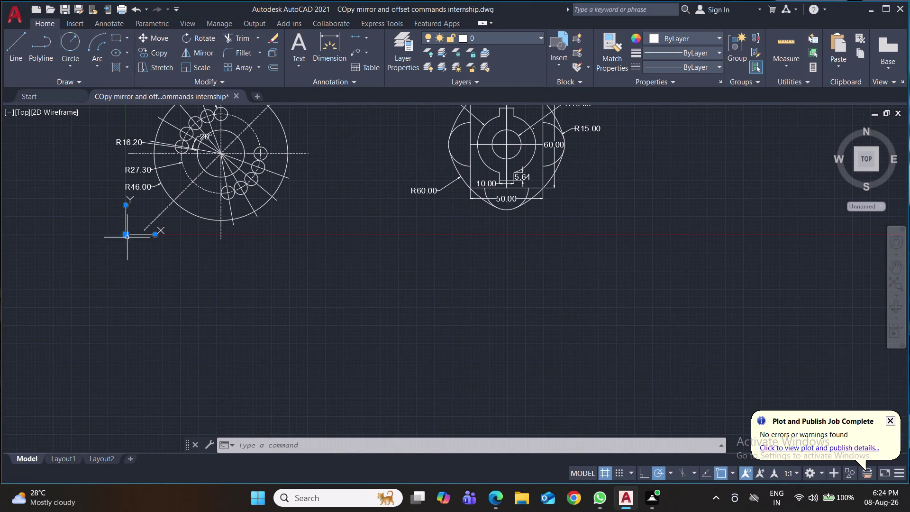
click(124, 233)
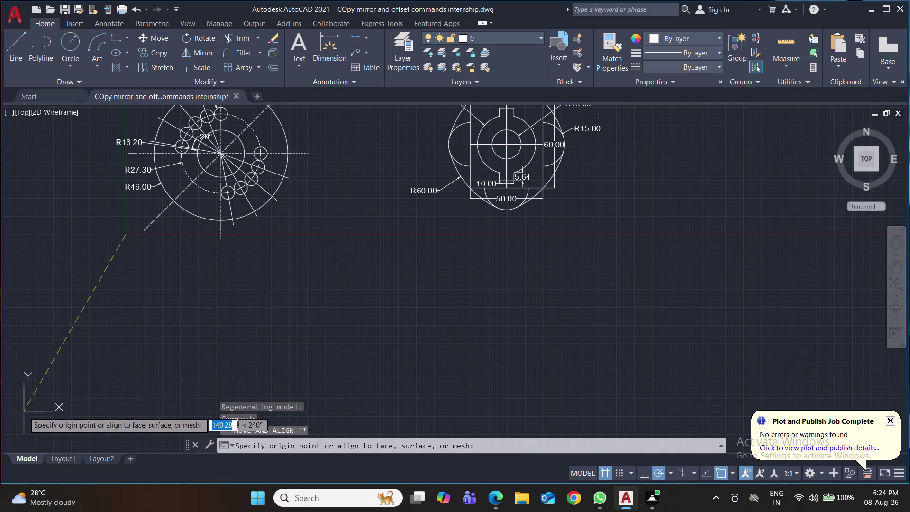
middle_drag(129, 385, 132, 308)
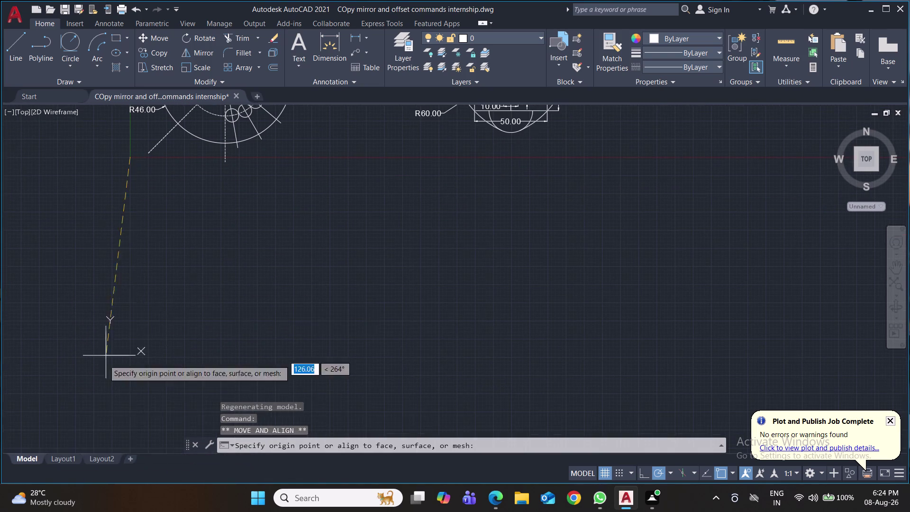
click(8, 445)
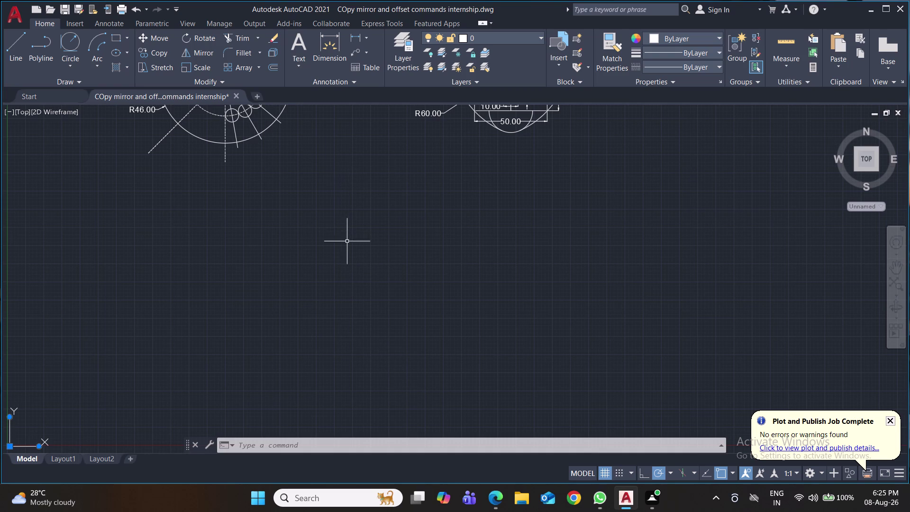
Start a line and draw the first two 2.50-unit segments.
click(21, 45)
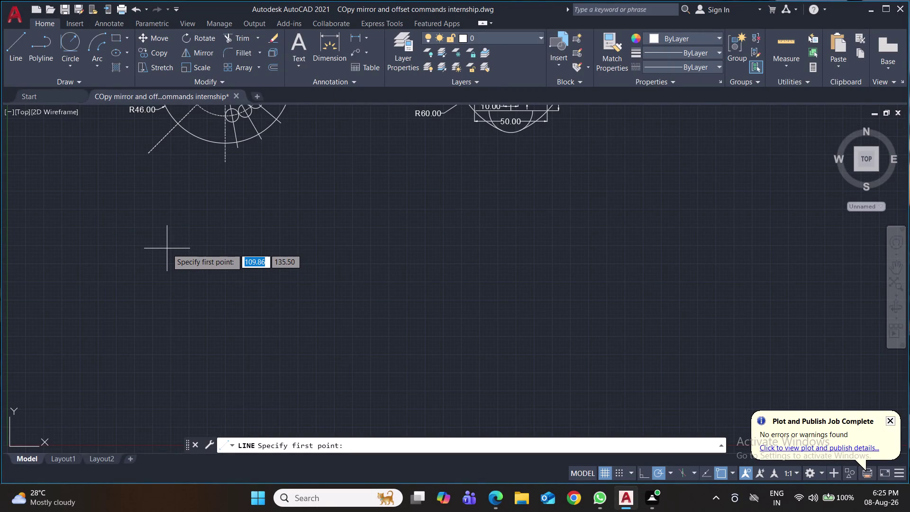
click(169, 248)
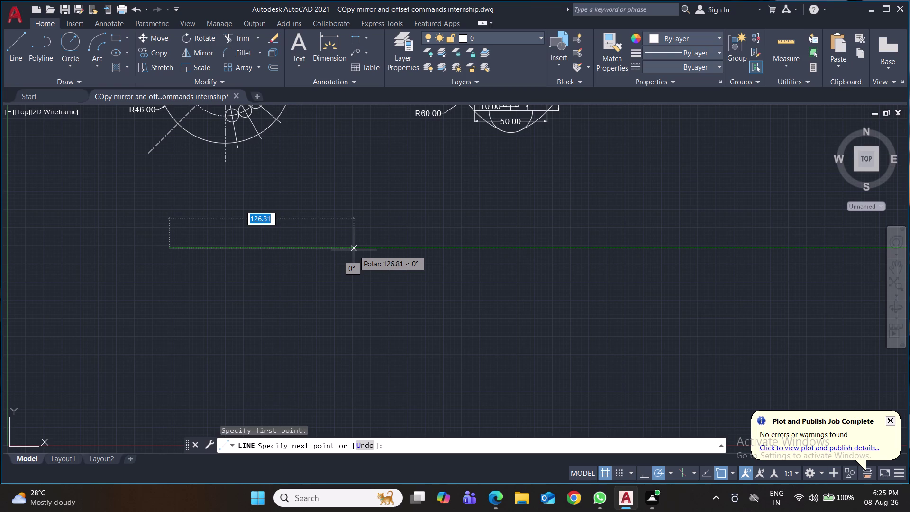
text(2.5)
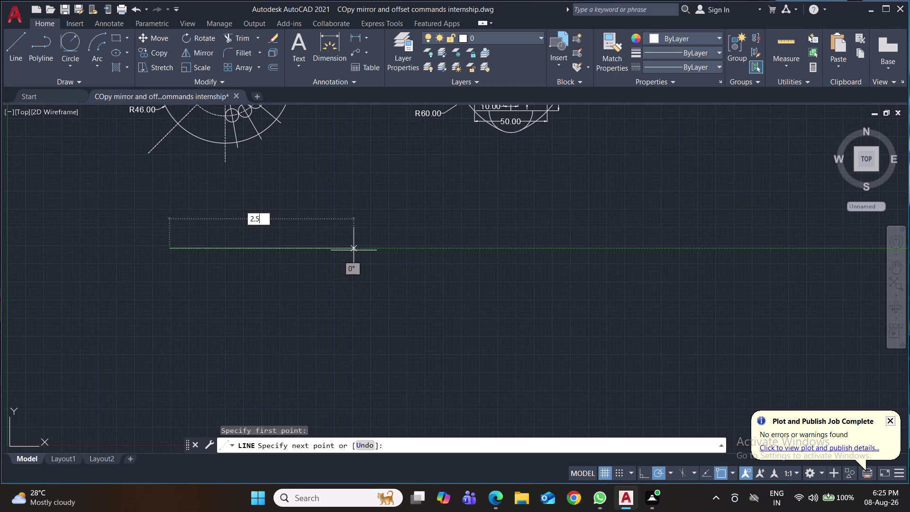
text(0)
key(Return)
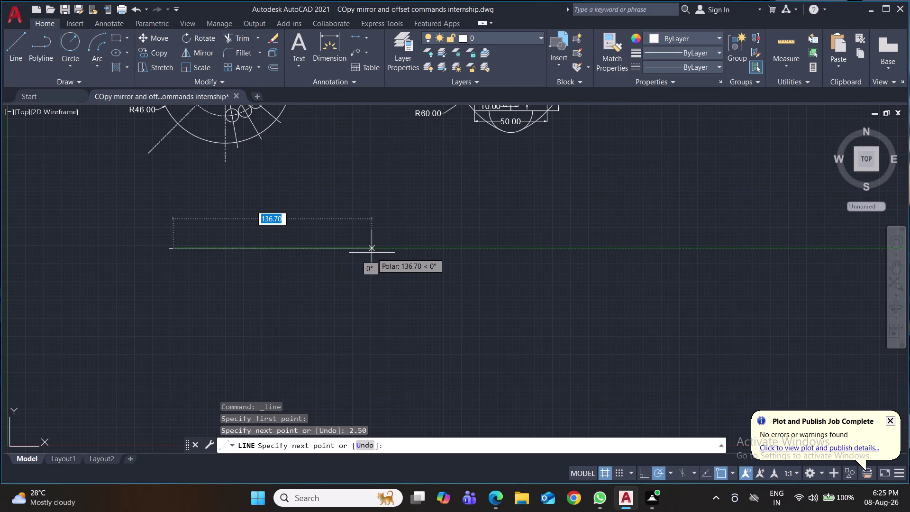
text(2.50)
key(Return)
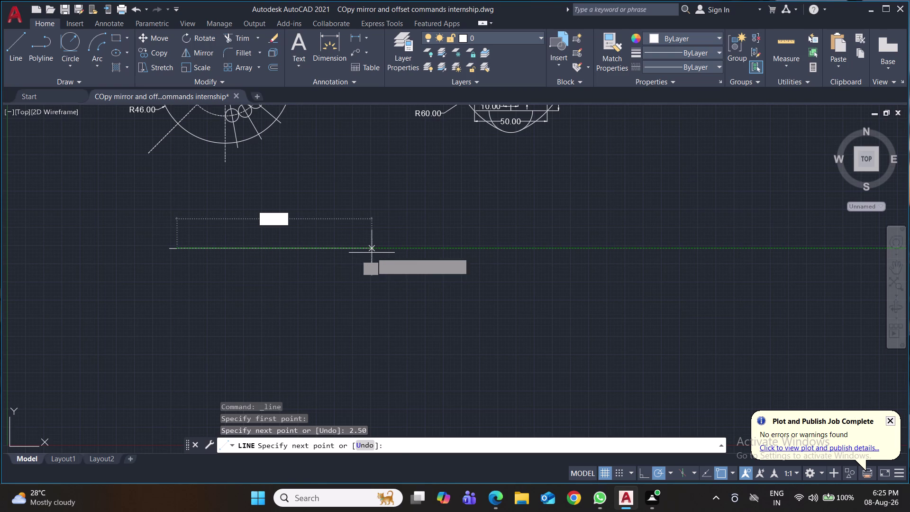
Recenter the view on the new lines and add two more 2.50-unit segments.
scroll(up, 3)
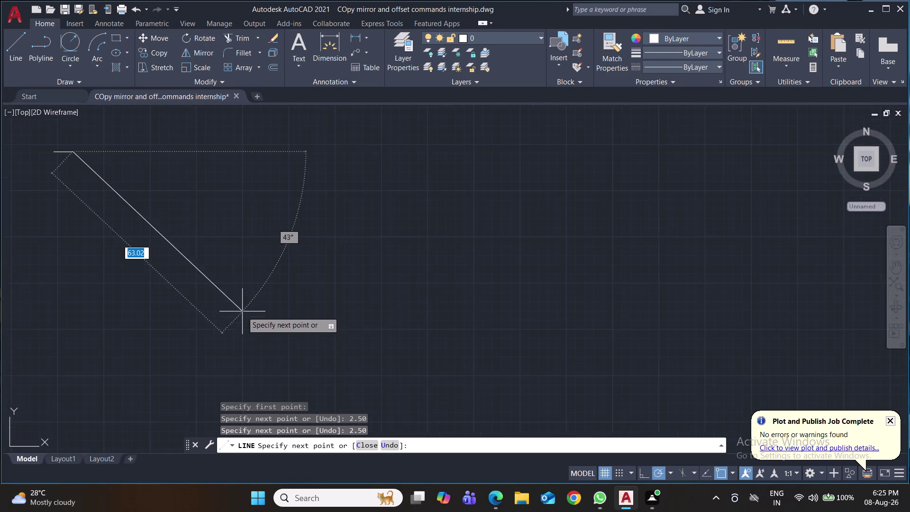
scroll(up, 3)
middle_drag(235, 271, 683, 404)
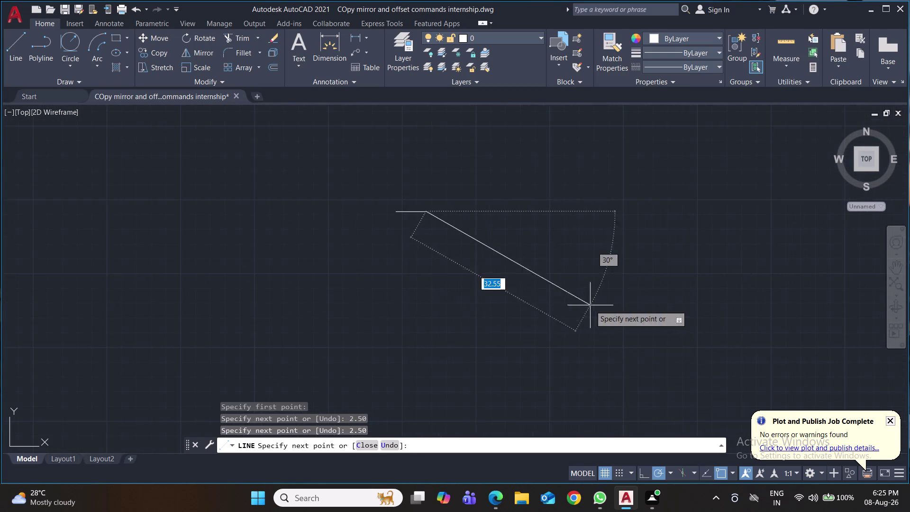
scroll(up, 3)
scroll(up, 3)
middle_drag(400, 201, 579, 340)
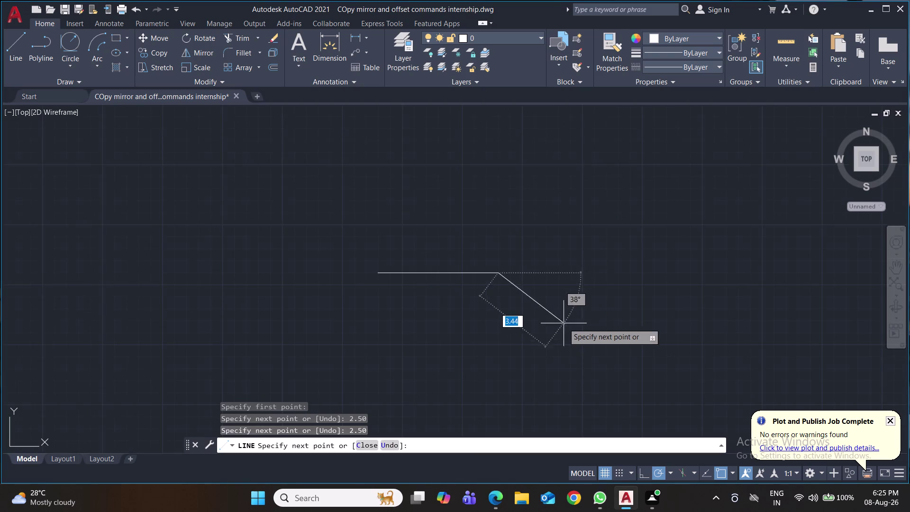
scroll(up, 3)
middle_drag(558, 284, 624, 214)
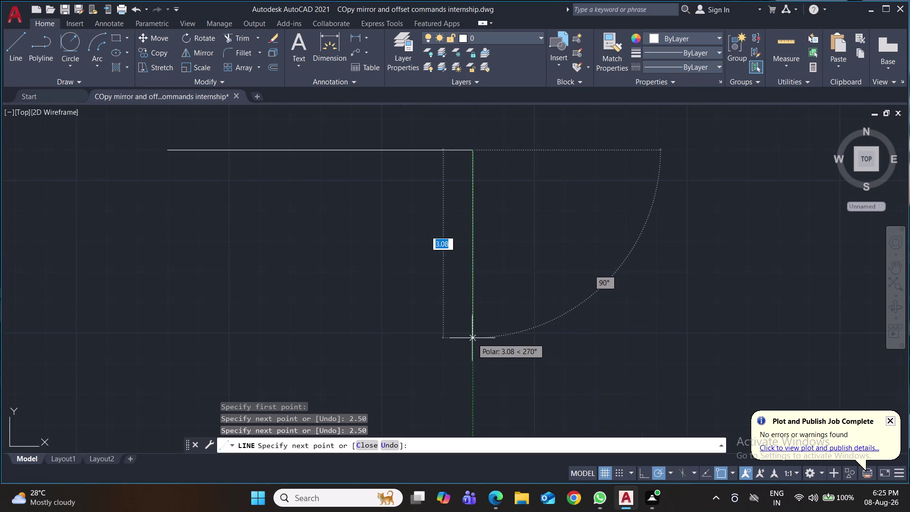
text(2.50)
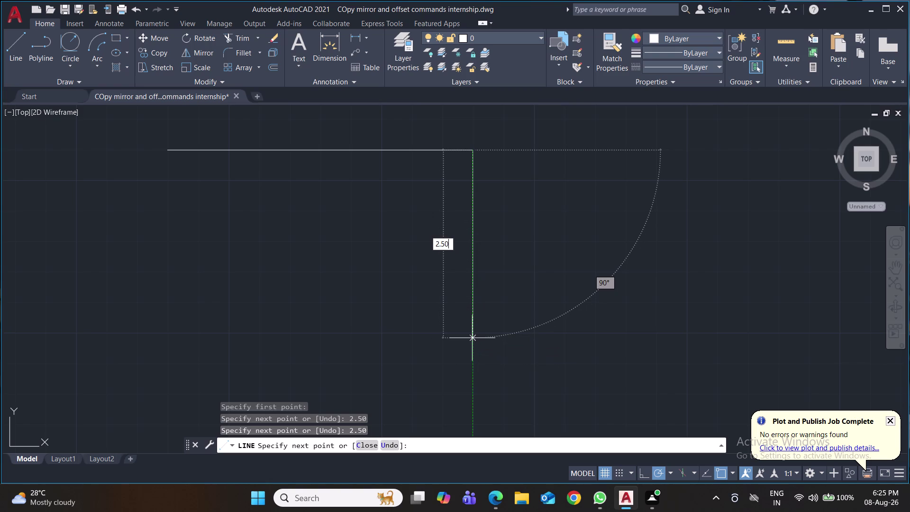
key(Return)
text(2.)
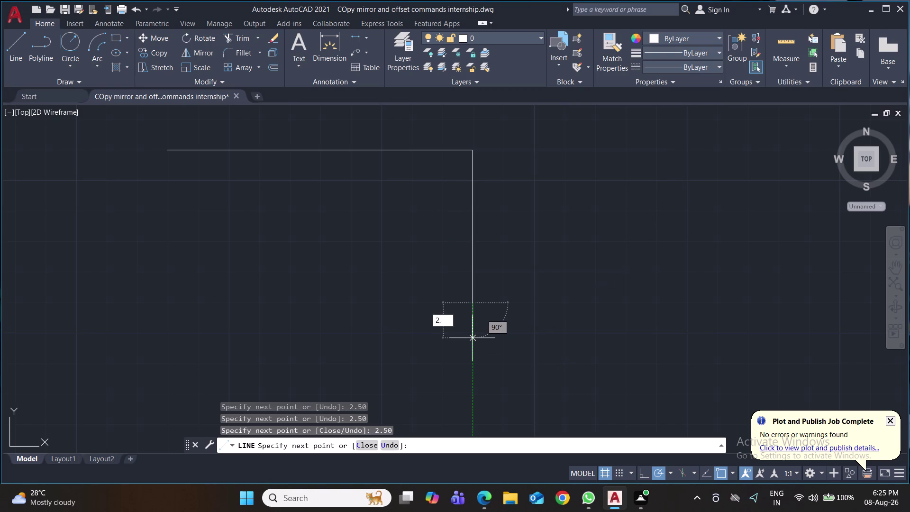
text(50)
key(Return)
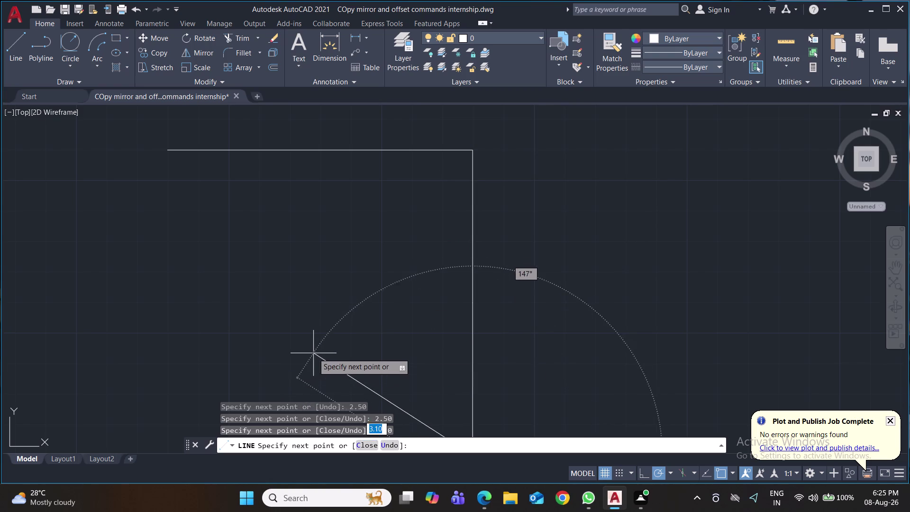
Enter the remaining 2.50-unit segments to close the square and end the line.
scroll(down, 3)
middle_drag(314, 354, 328, 245)
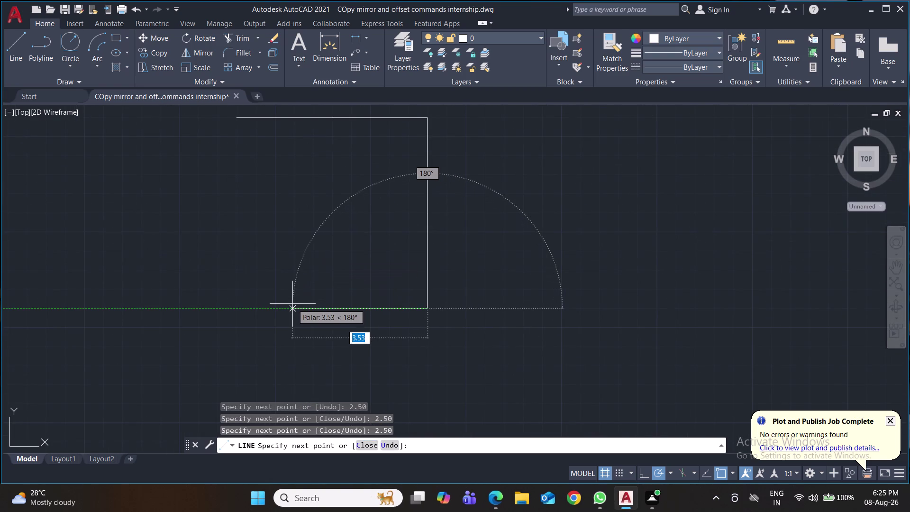
text(2.)
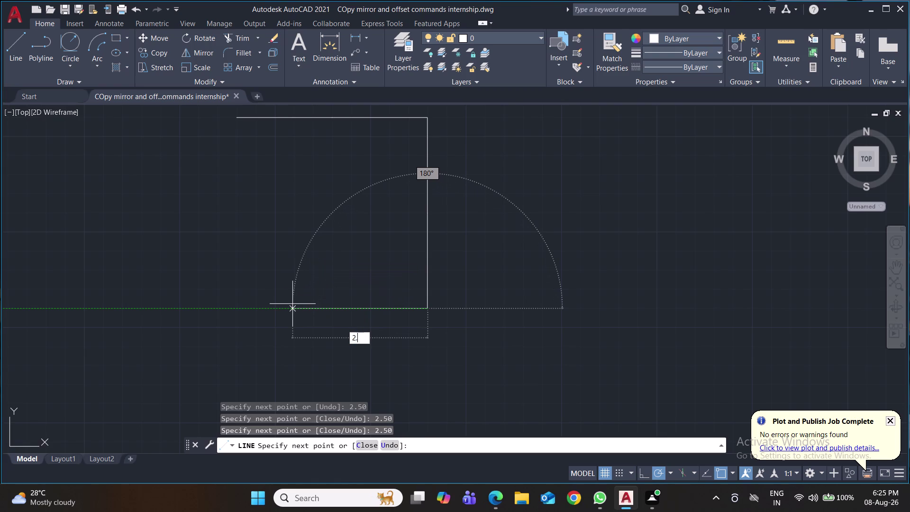
text(50)
key(Return)
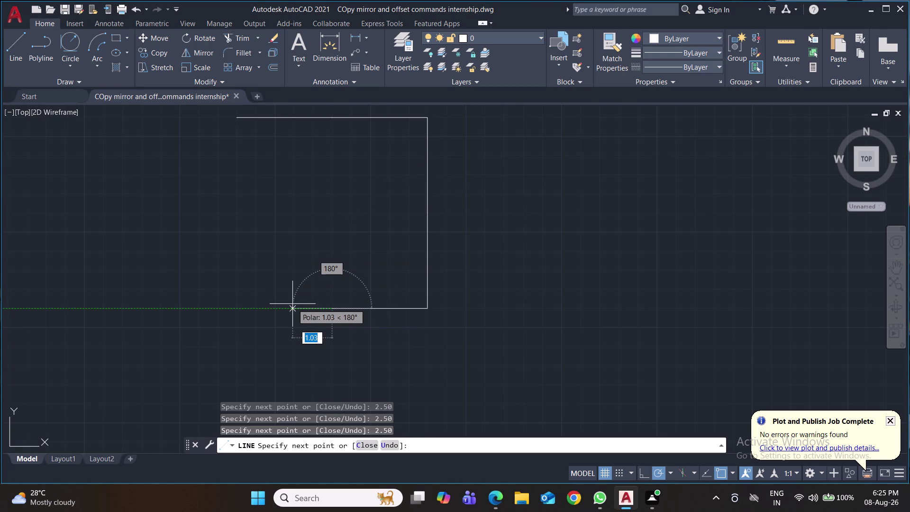
text(2.)
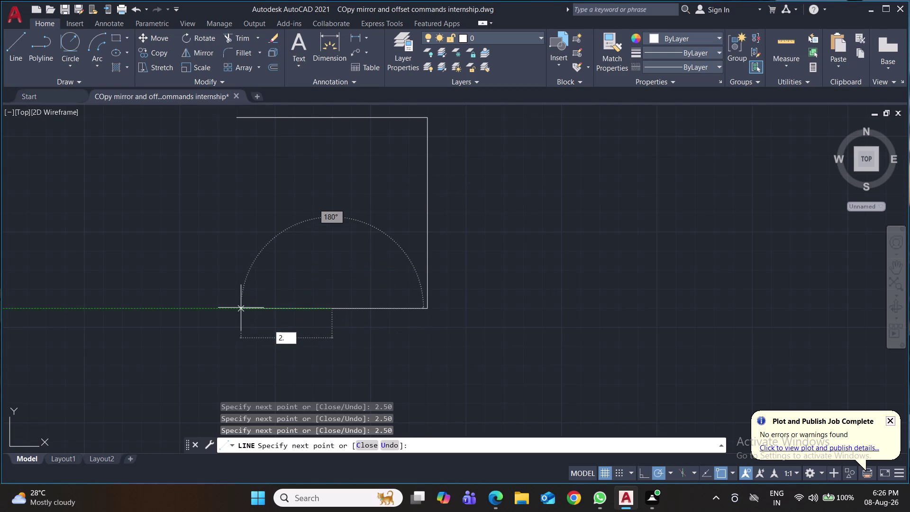
text(50)
key(Return)
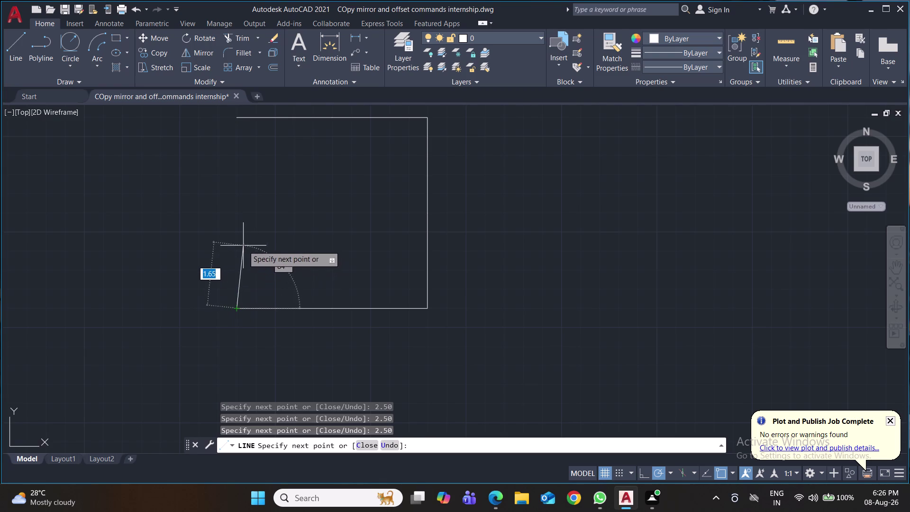
text(2.50)
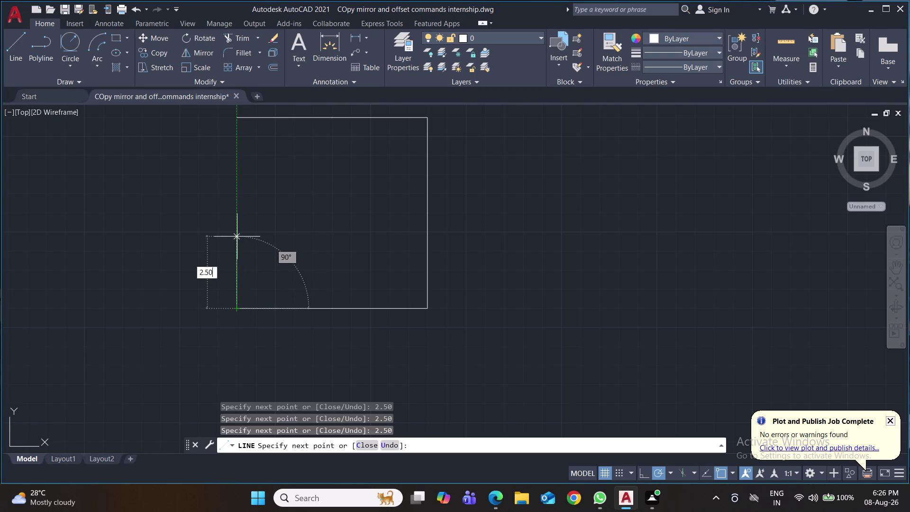
key(Return)
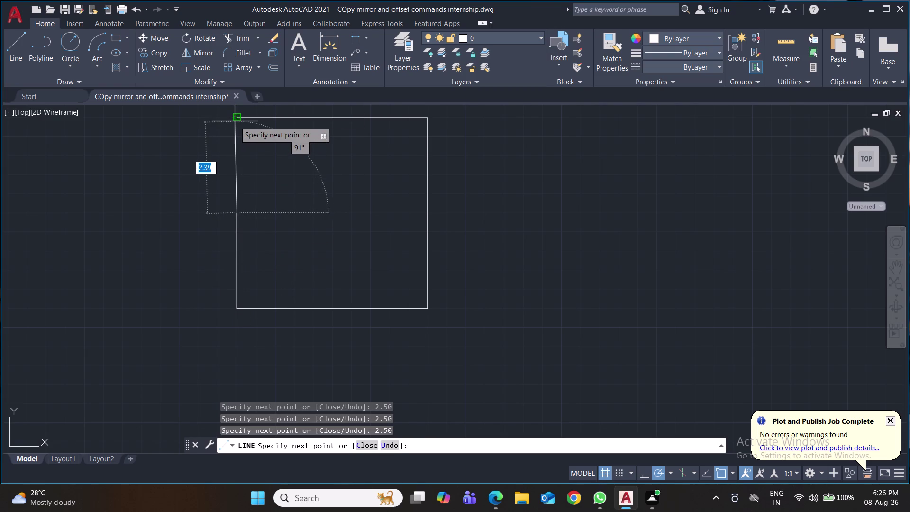
text(2.5)
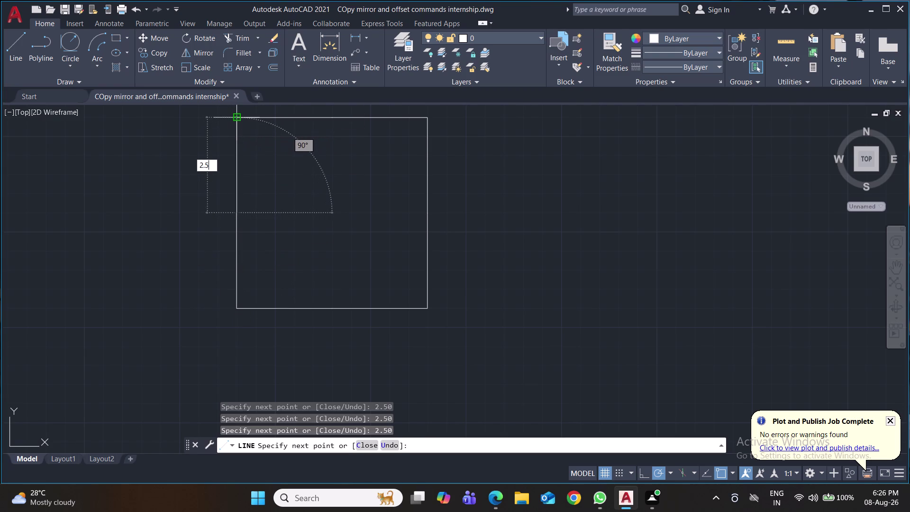
text(0)
key(Return)
key(Return)
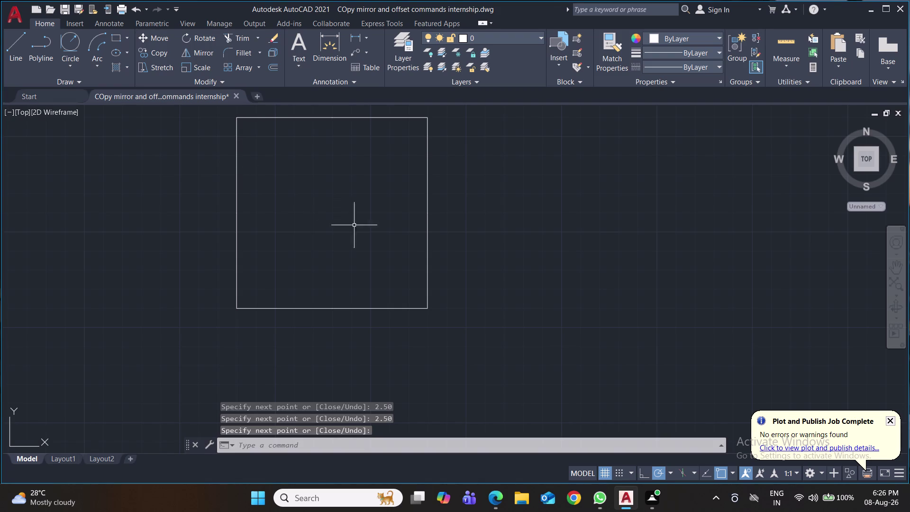
Draw vertical and horizontal center lines between the square's edge midpoints.
middle_drag(539, 299, 496, 328)
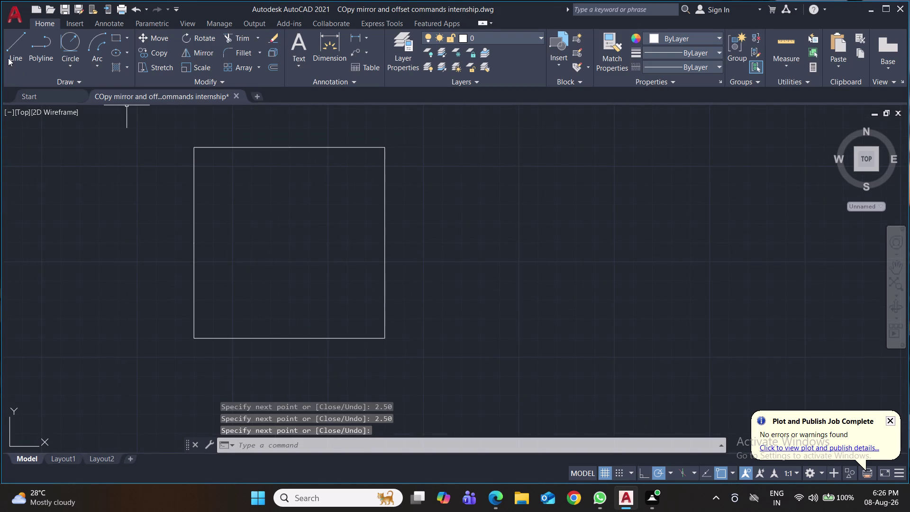
click(15, 45)
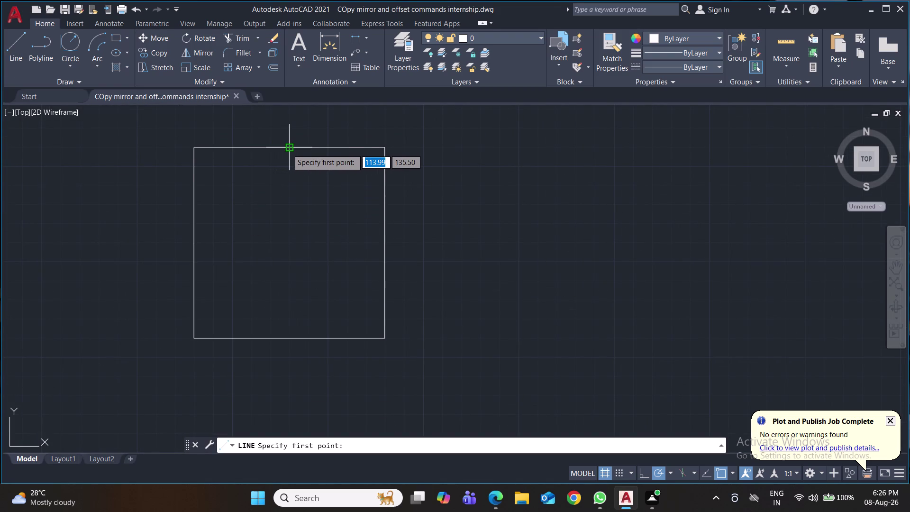
click(287, 149)
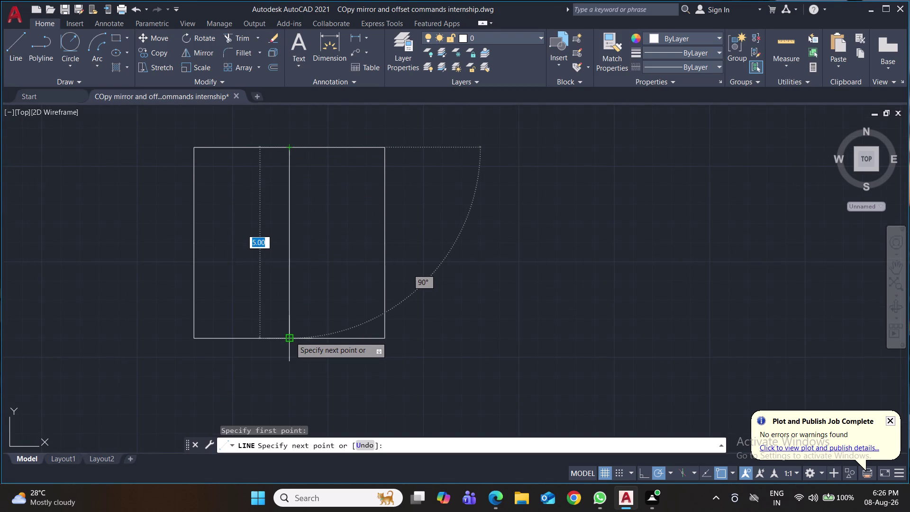
click(291, 336)
key(Return)
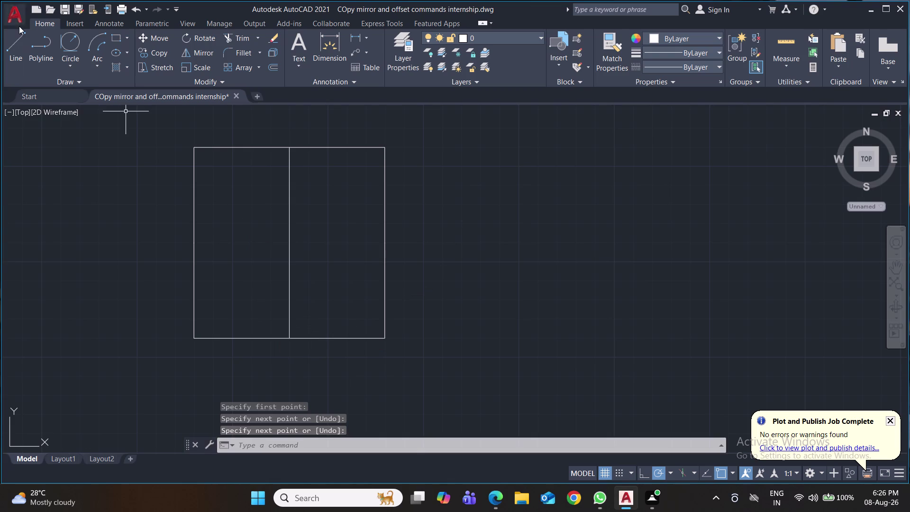
click(21, 43)
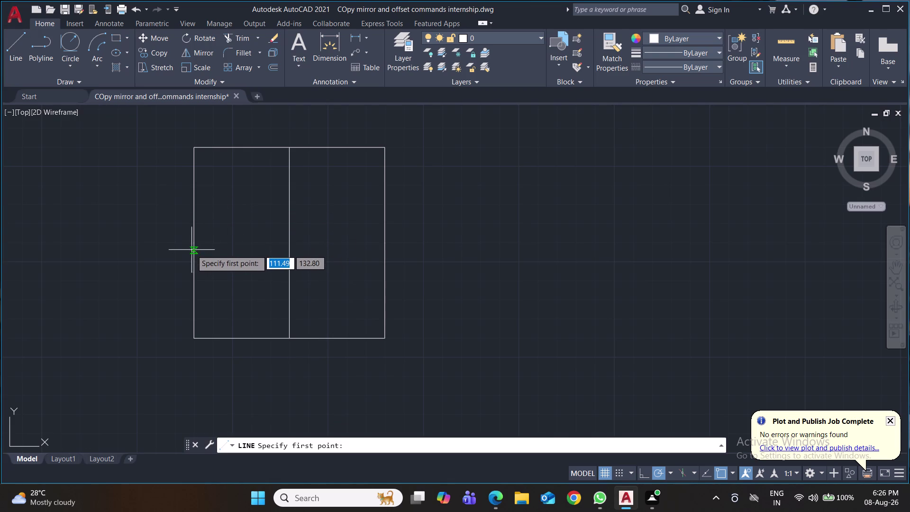
click(195, 243)
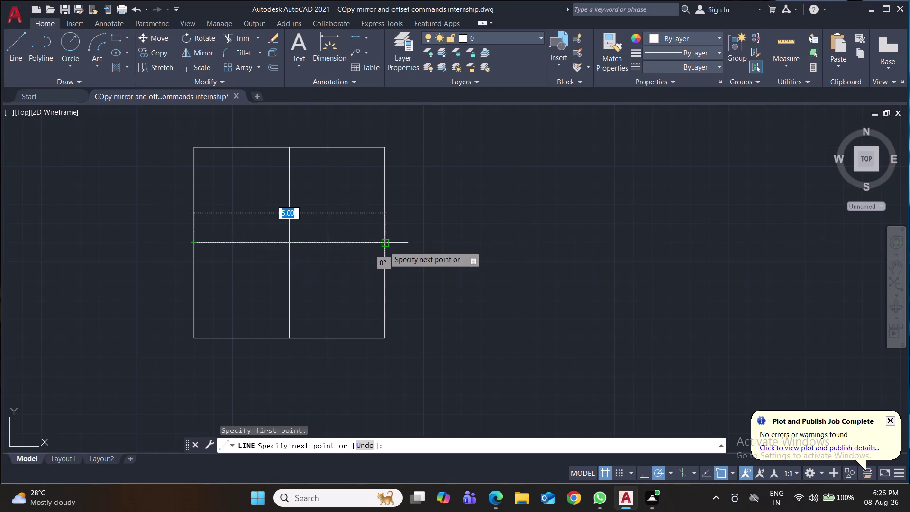
click(386, 244)
key(Return)
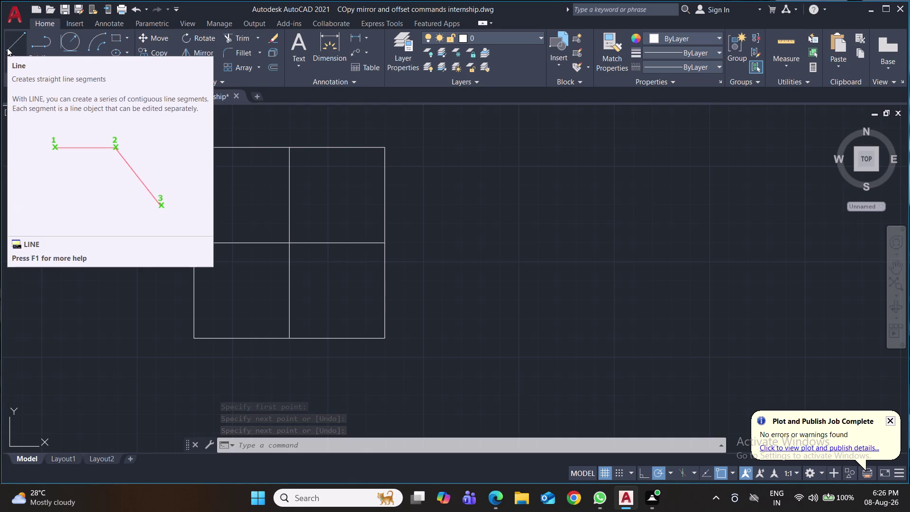
Draw the diamond connecting the left, bottom, right and top midpoints.
click(7, 48)
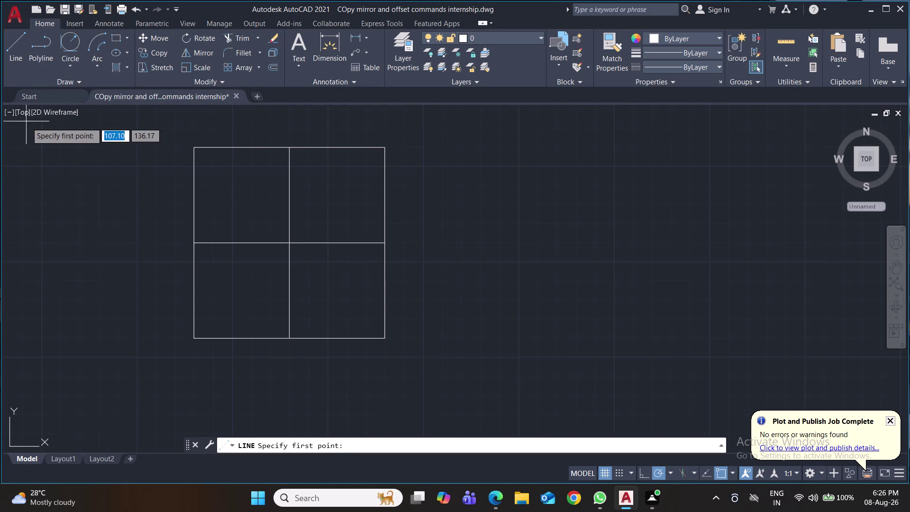
click(197, 244)
click(289, 148)
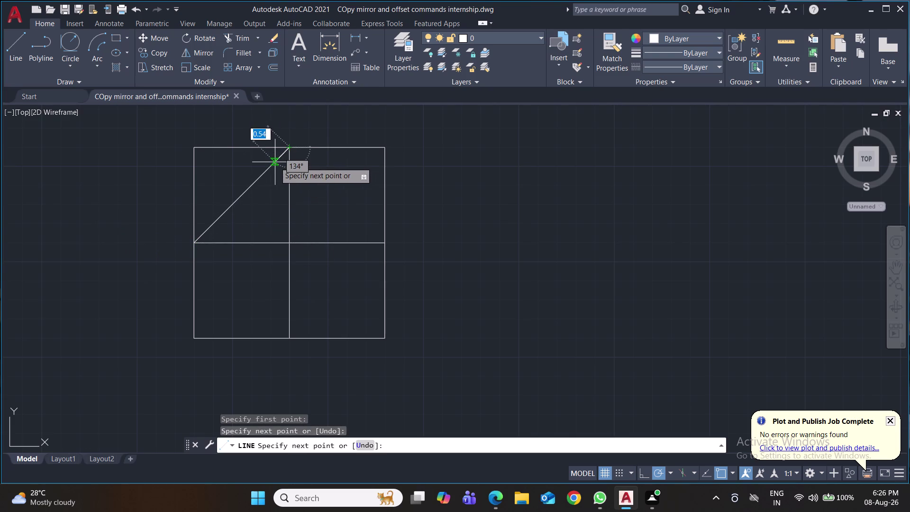
key(Return)
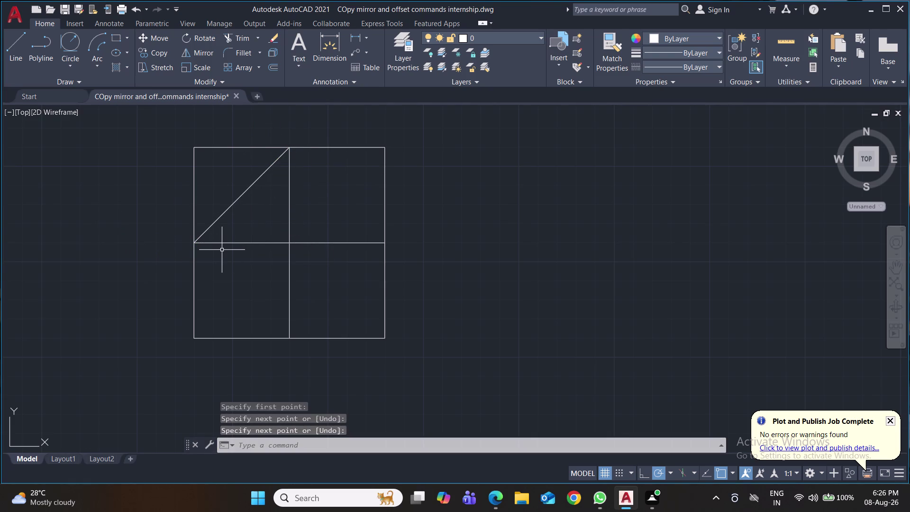
click(18, 50)
click(196, 242)
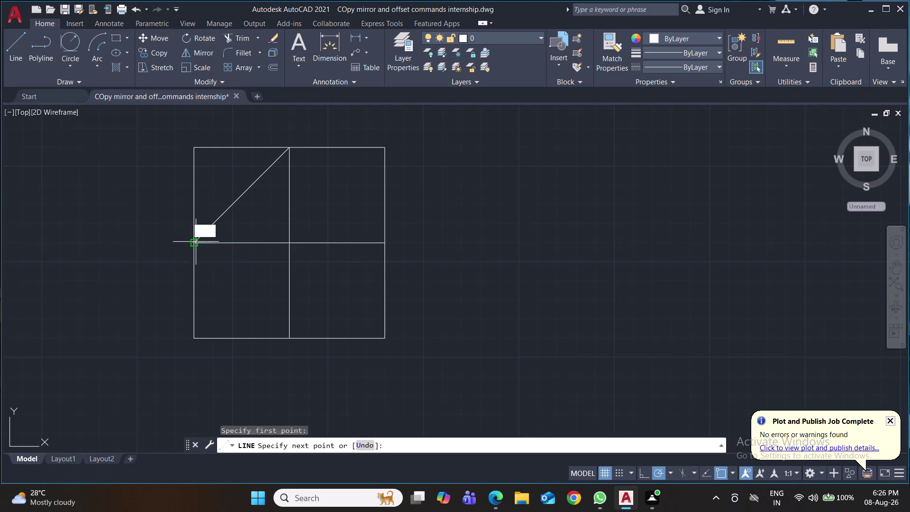
click(287, 338)
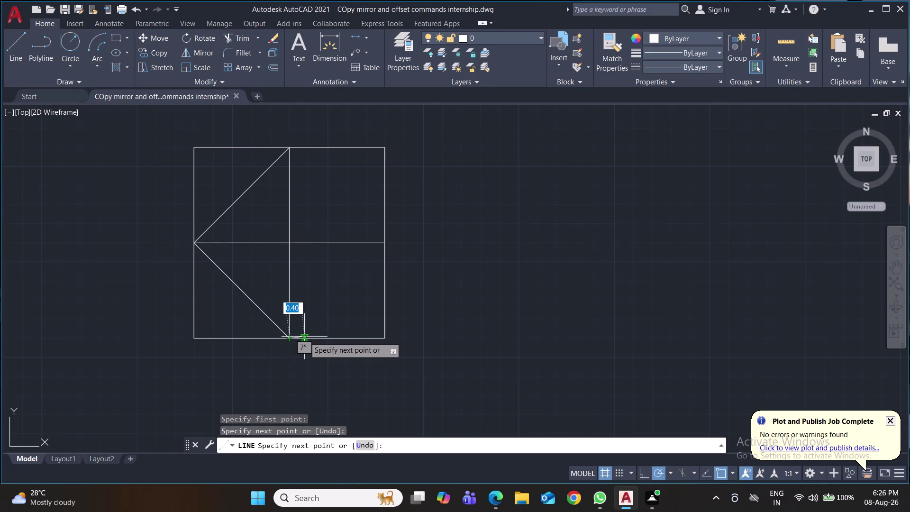
click(386, 244)
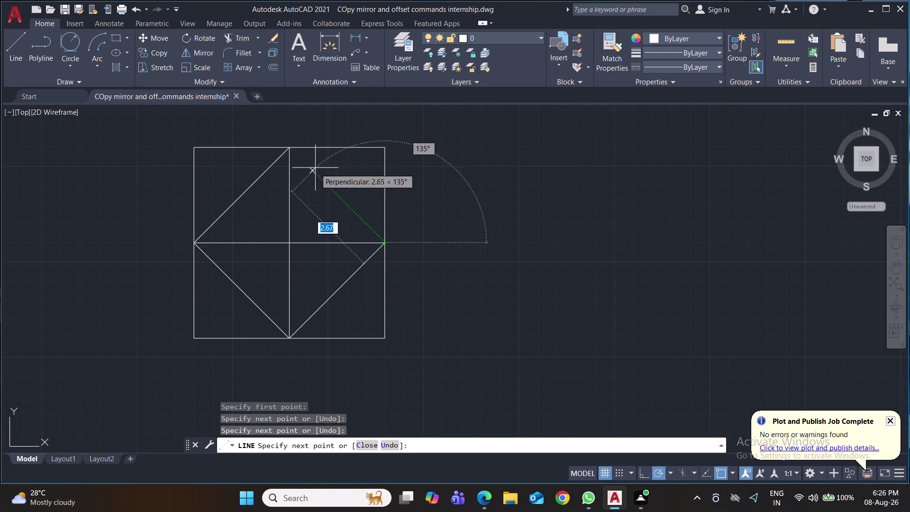
click(291, 149)
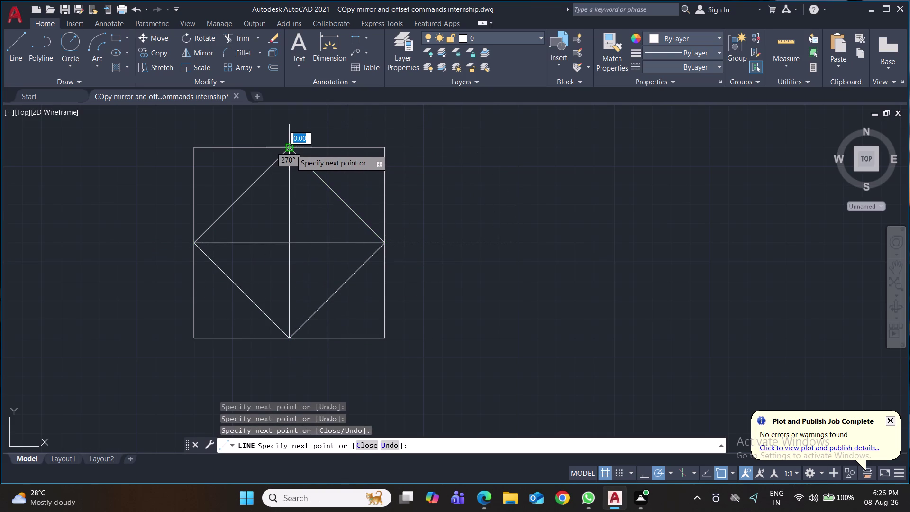
key(Return)
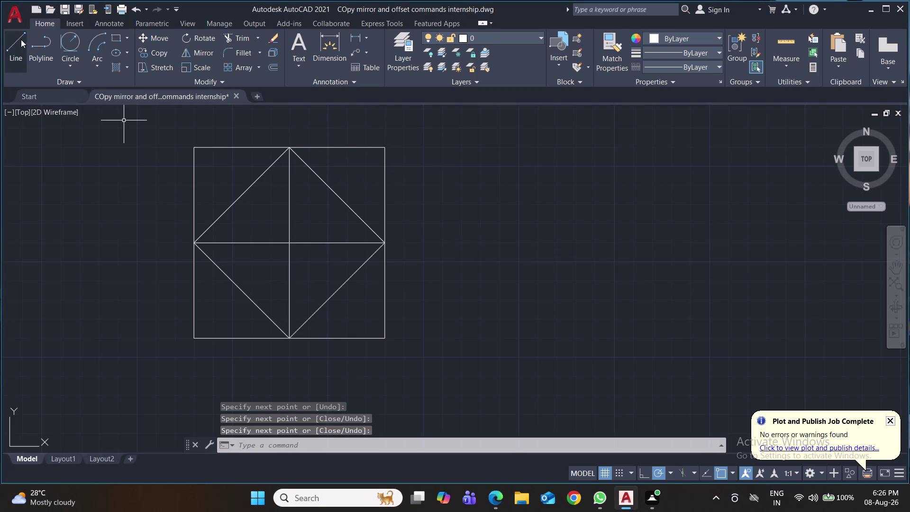
click(20, 39)
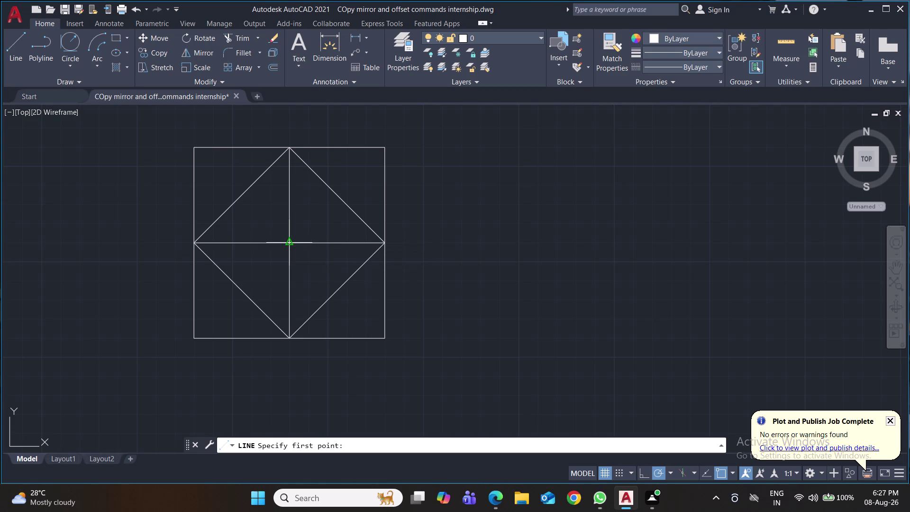
Enter 2.50 at the prompt, then cancel the command.
text(2.5)
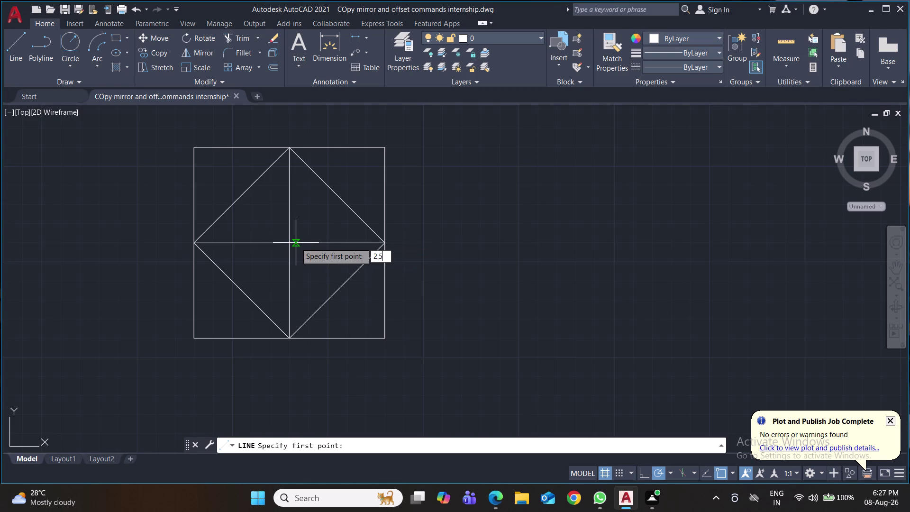
text(0)
key(Return)
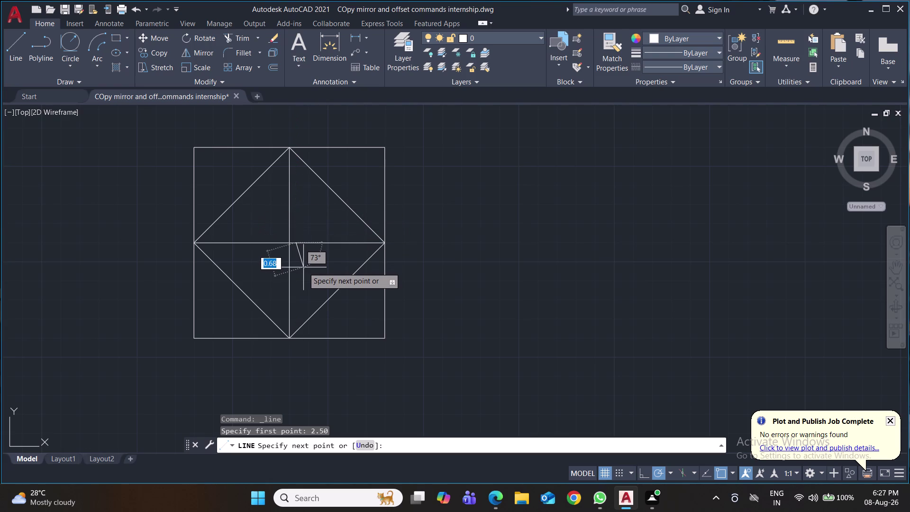
key(Delete)
key(Escape)
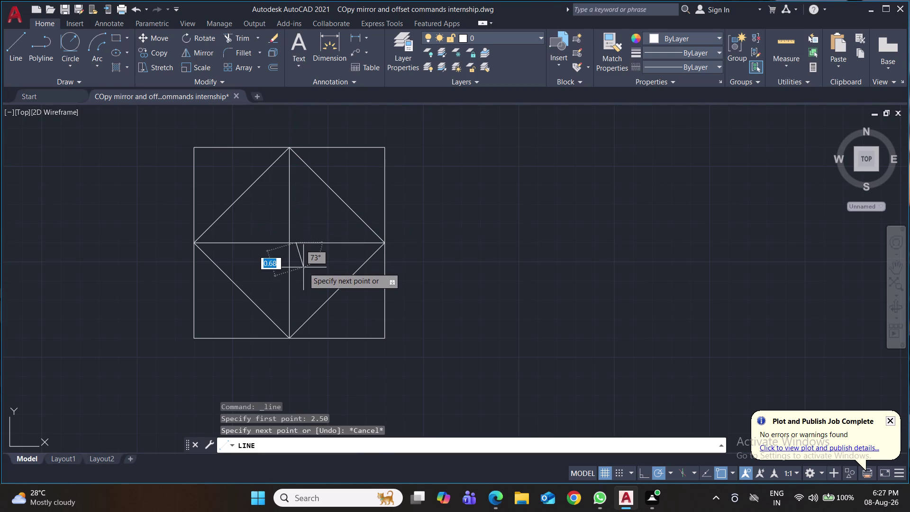
key(Escape)
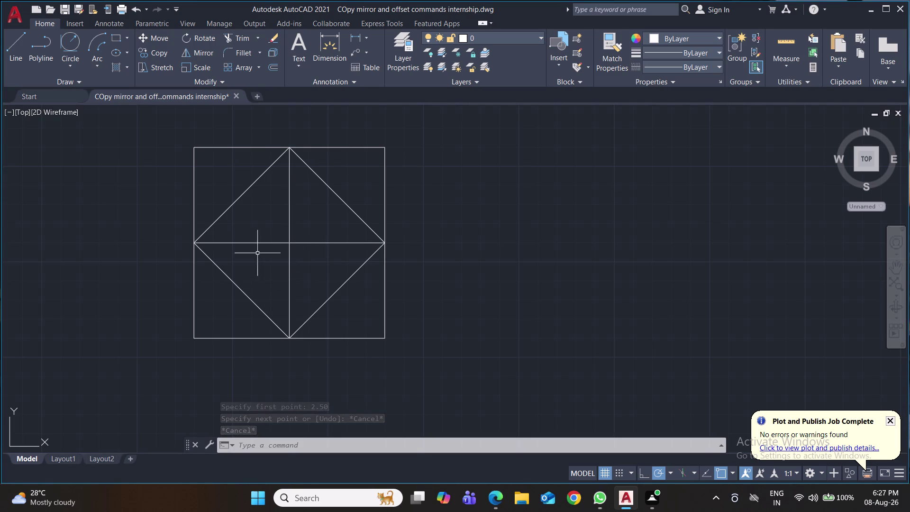
Try line segments of 2.50 and 1.25 from the horizontal line, then undo them.
click(16, 43)
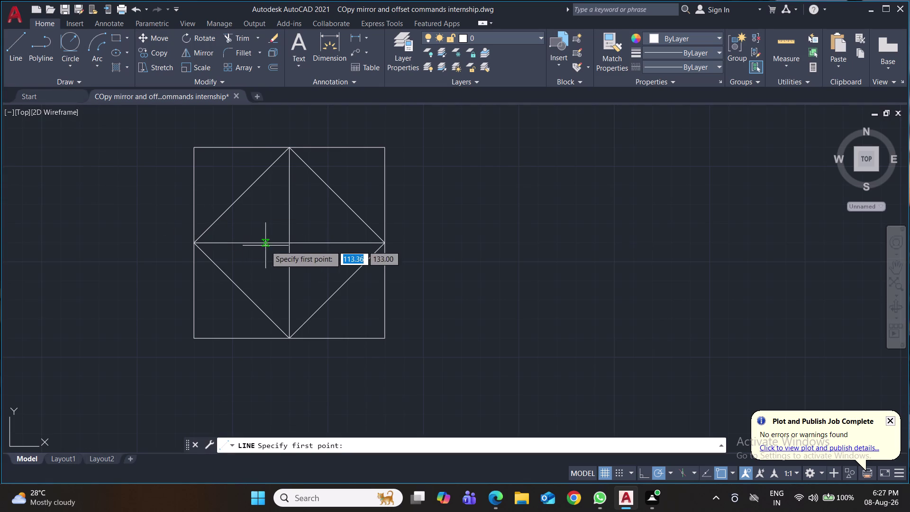
click(290, 242)
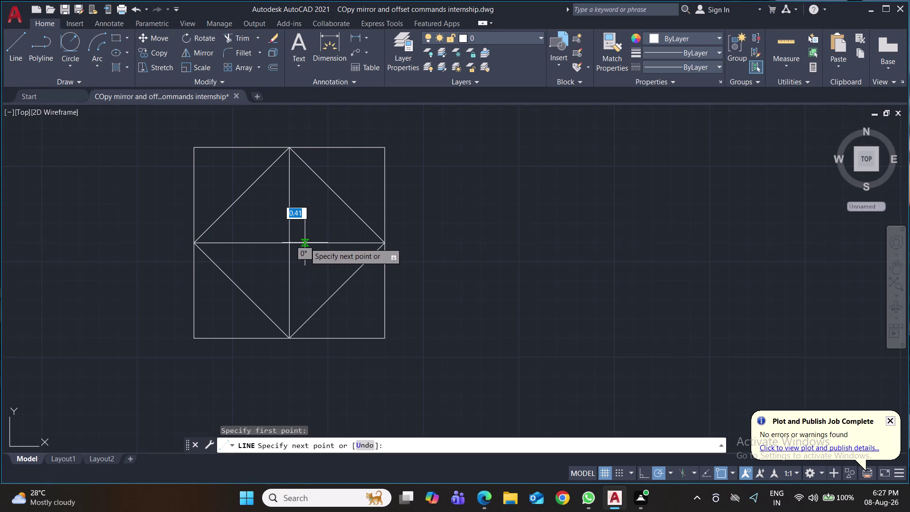
text(2.50)
key(Return)
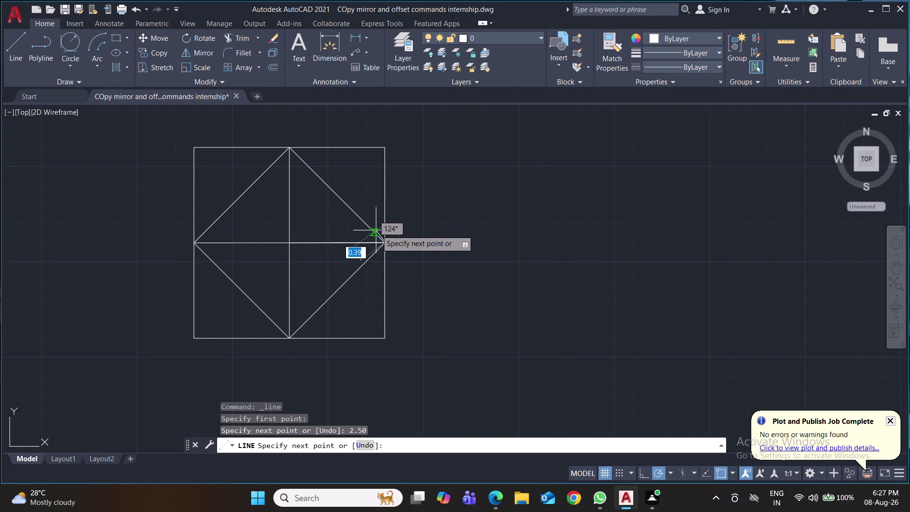
key(ctrl+z)
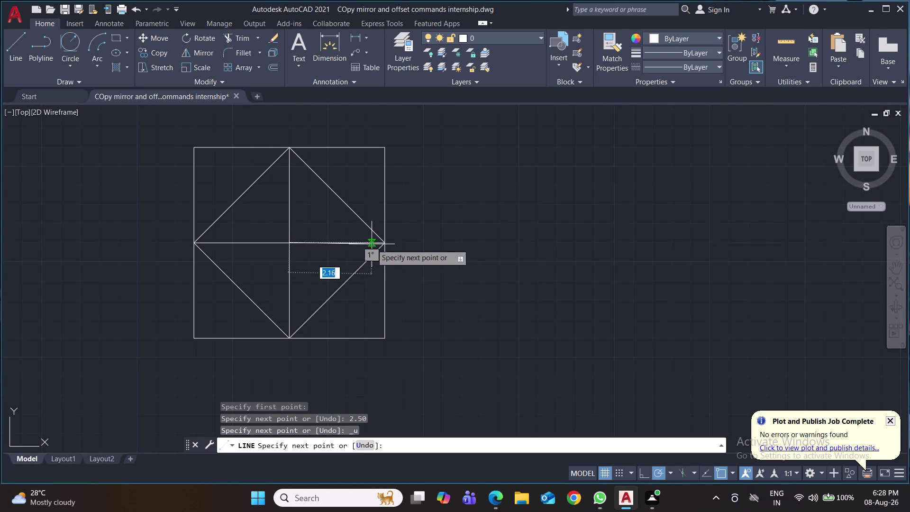
text(1.25)
key(Return)
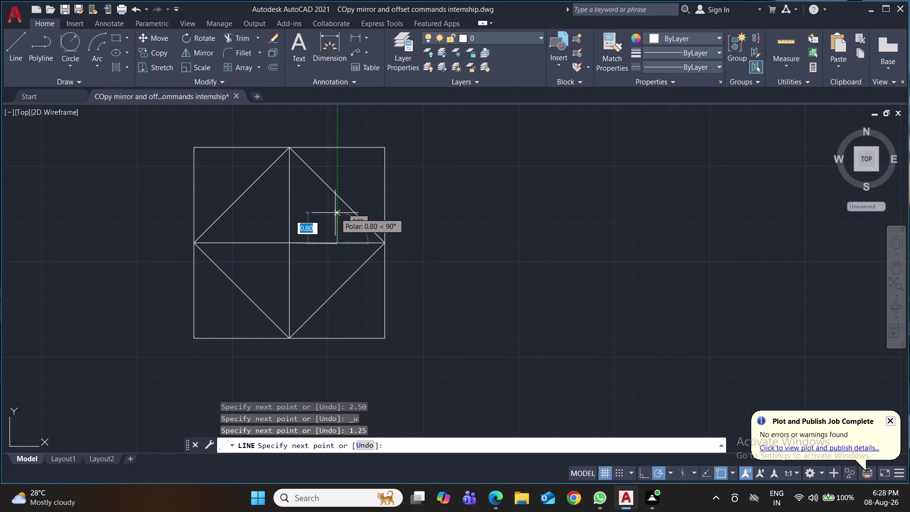
text(1.25)
key(Return)
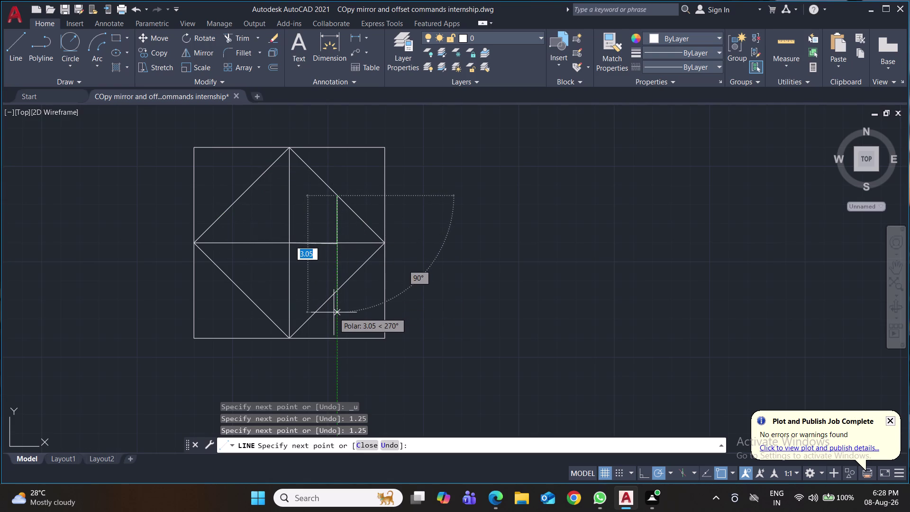
key(Escape)
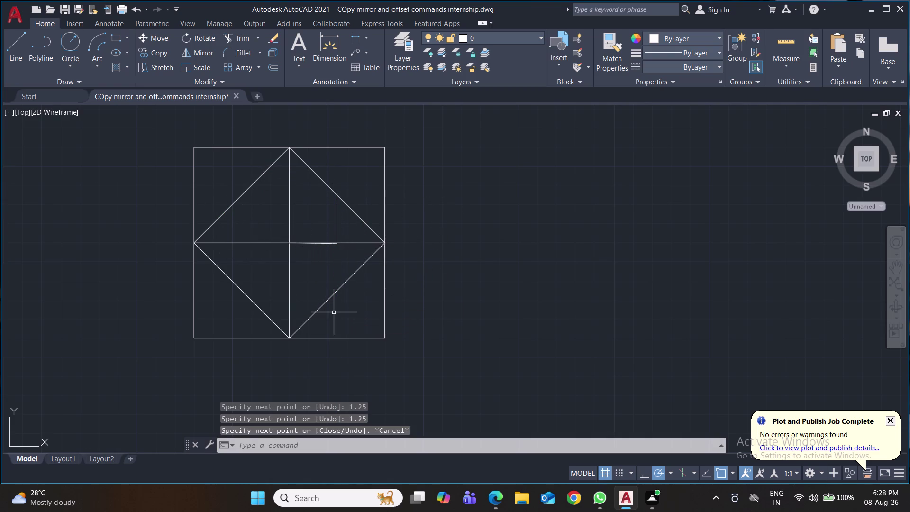
key(ctrl+z)
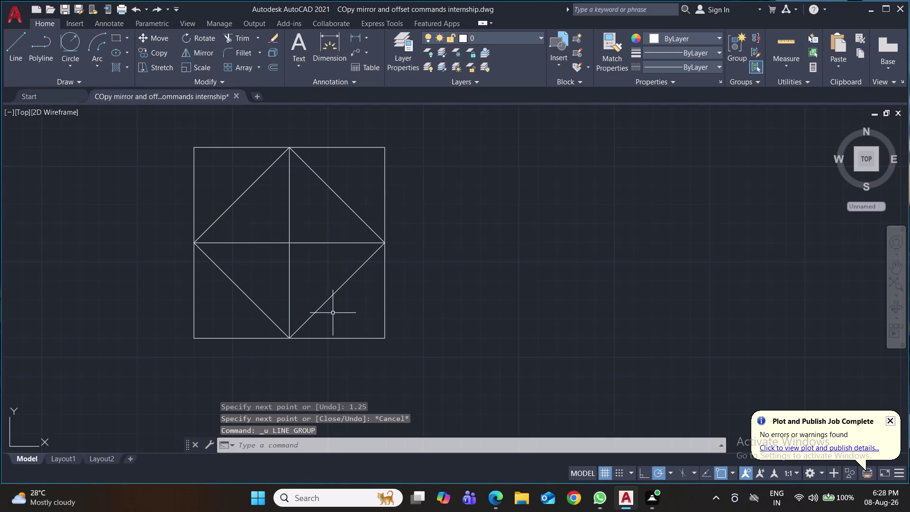
Draw a 2×2 square from the cross intersection using lengths 1, 1, 2, 2, 2, 1.
click(21, 45)
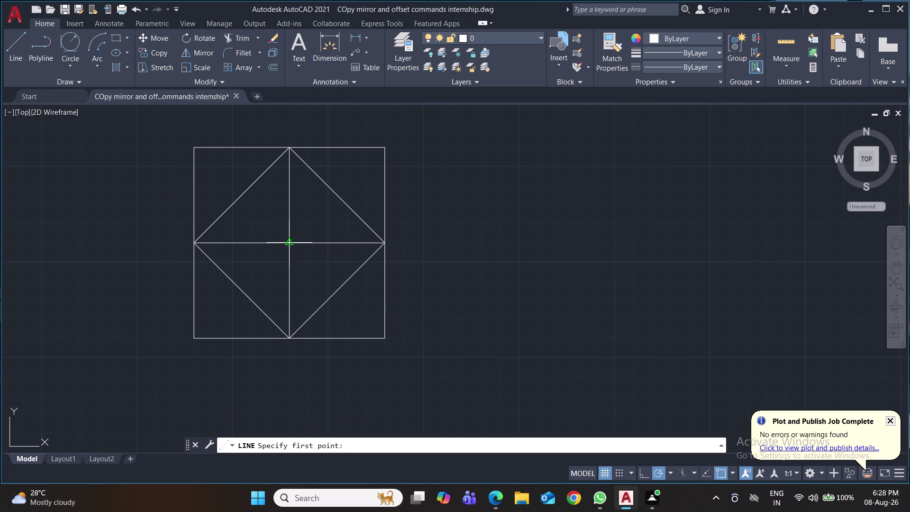
click(289, 241)
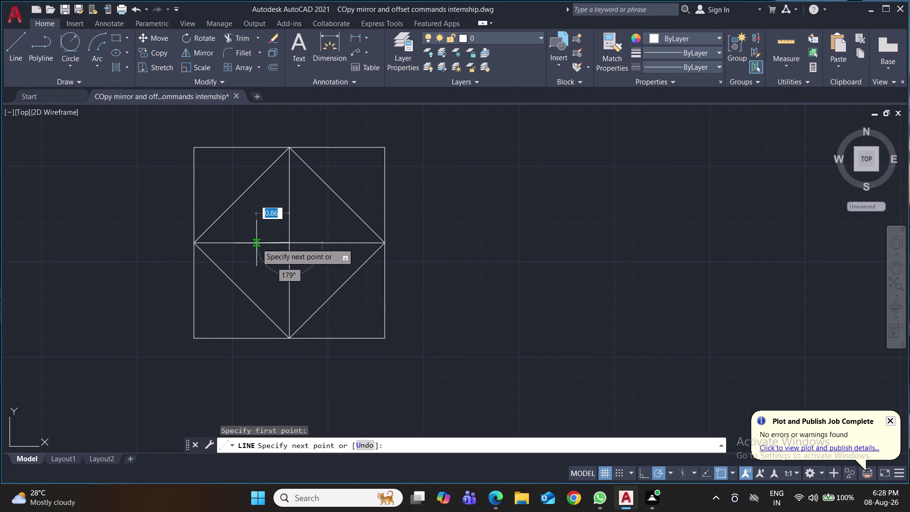
key(1)
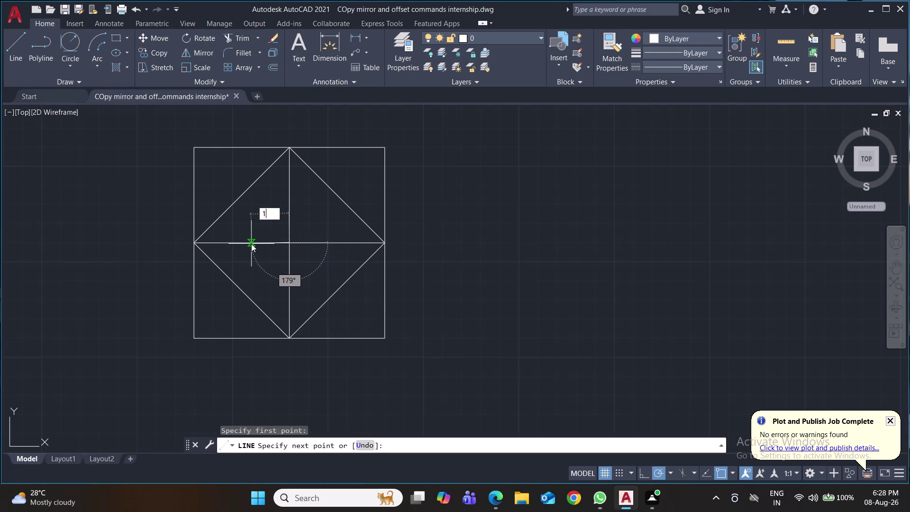
key(Return)
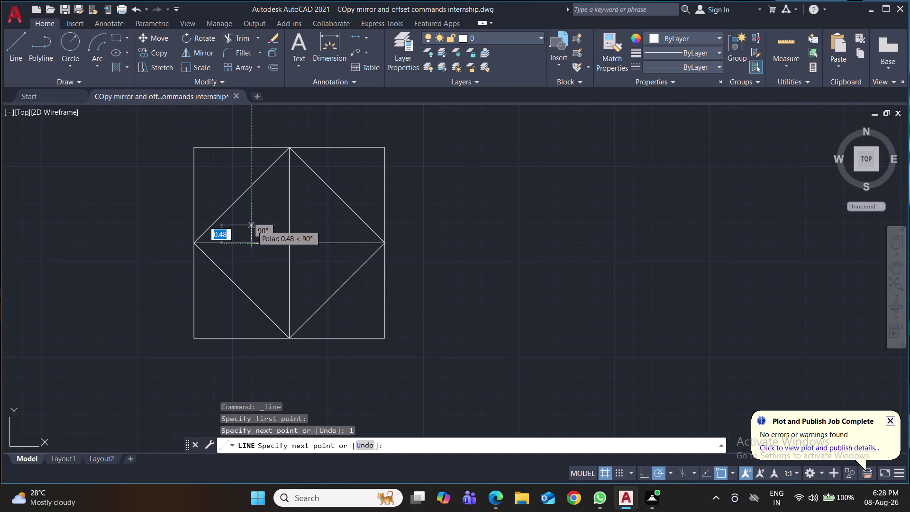
key(1)
key(Return)
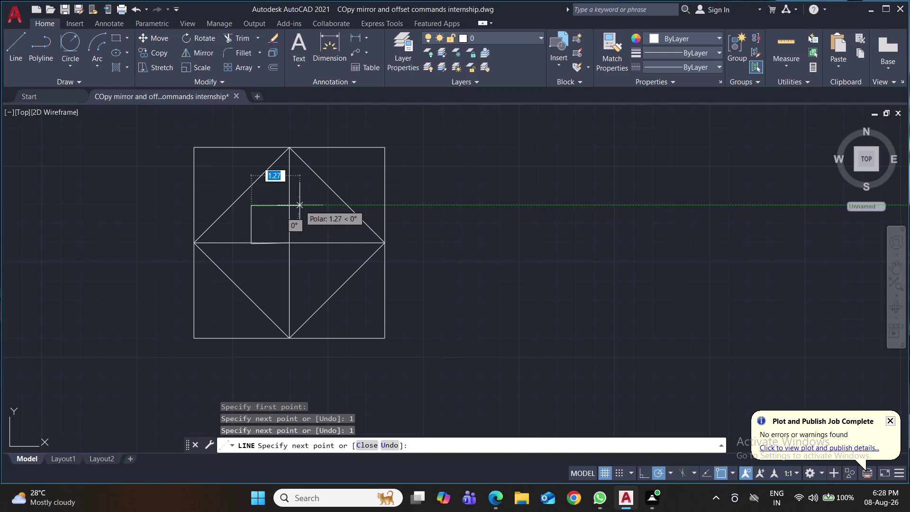
key(2)
key(Return)
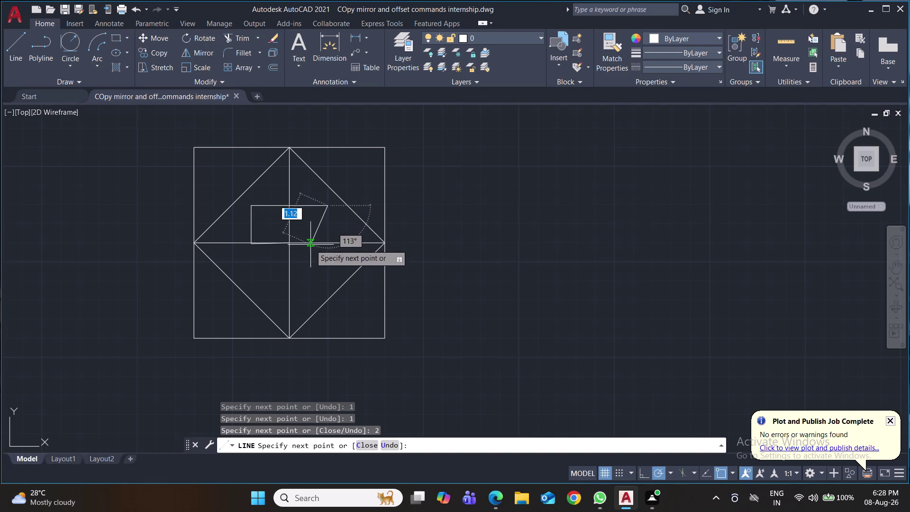
key(2)
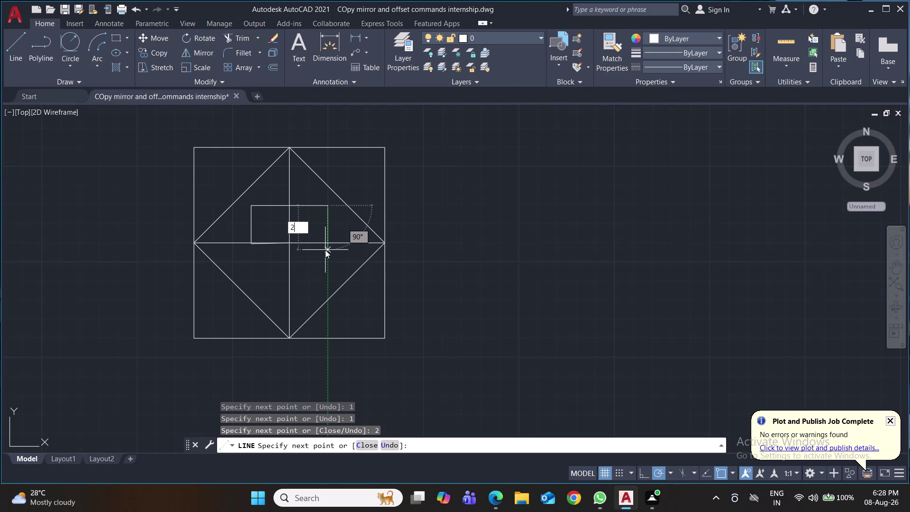
key(Return)
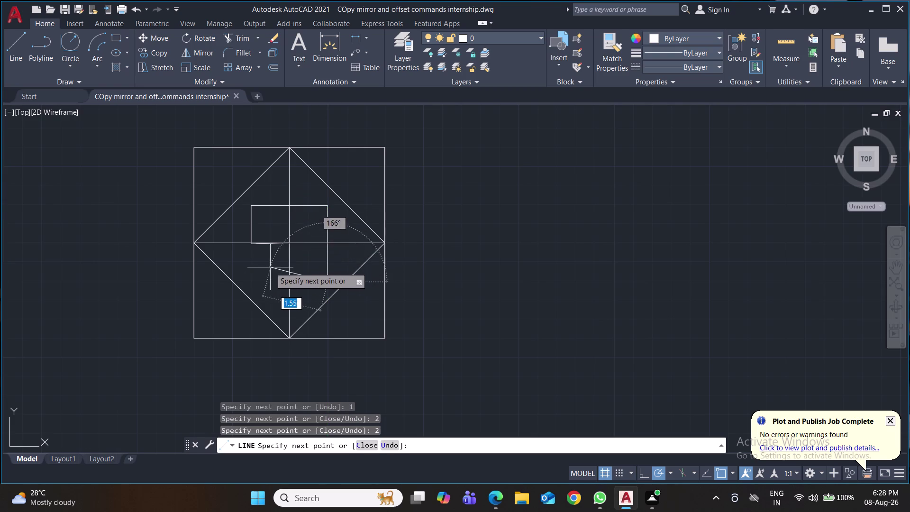
key(2)
key(Return)
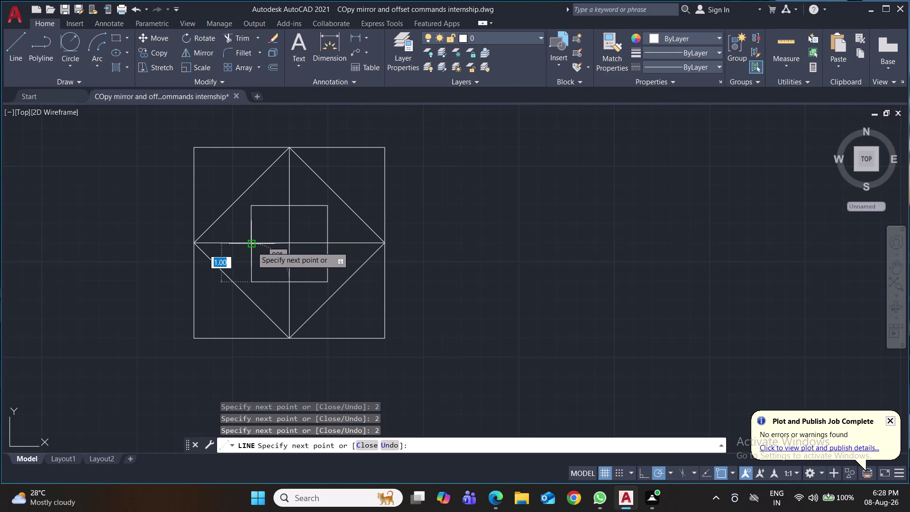
key(1)
key(Return)
key(Return)
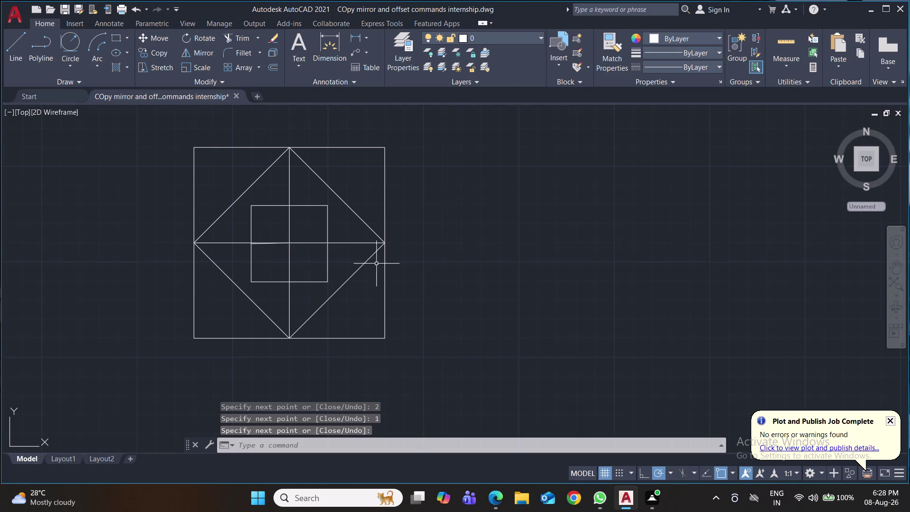
click(289, 228)
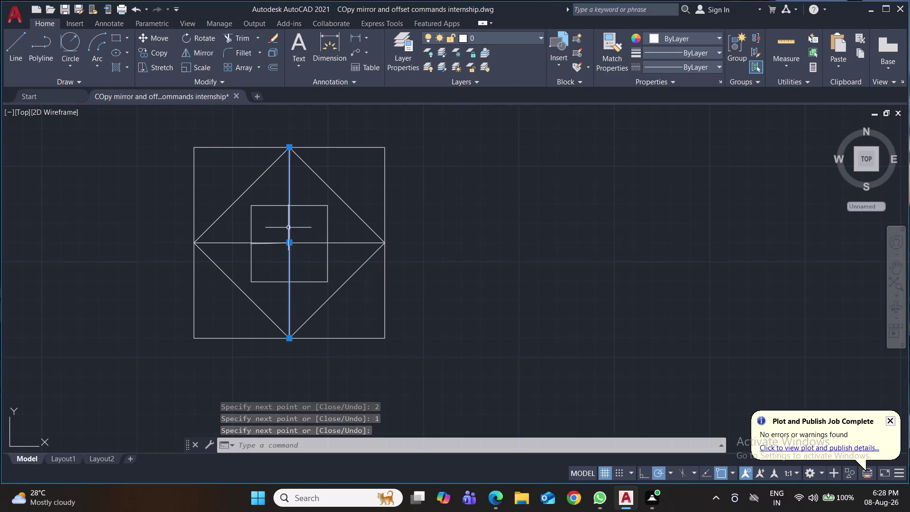
Set both cross lines to the CENTER linetype in Properties and save the drawing.
click(305, 243)
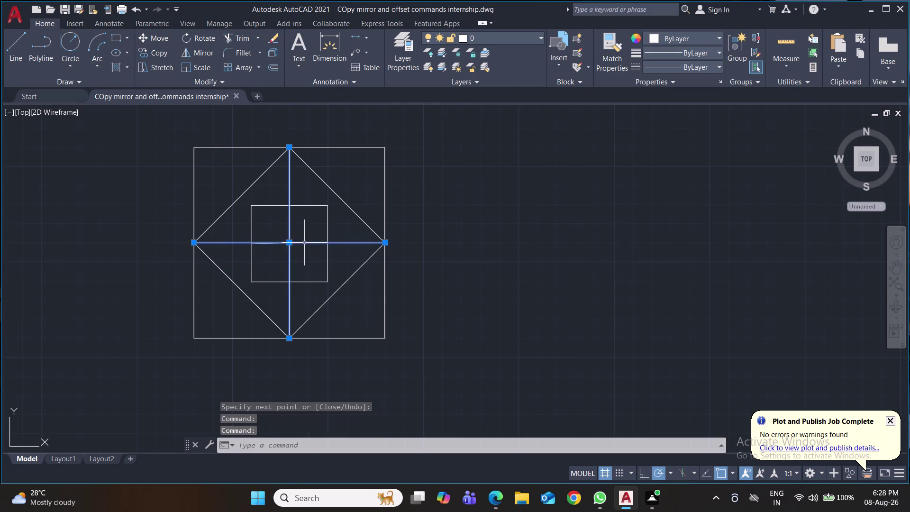
click(720, 65)
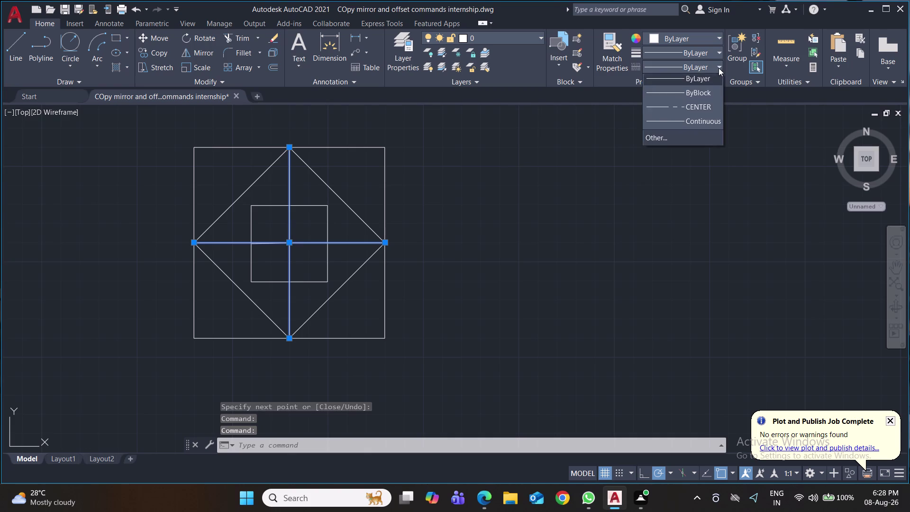
click(709, 105)
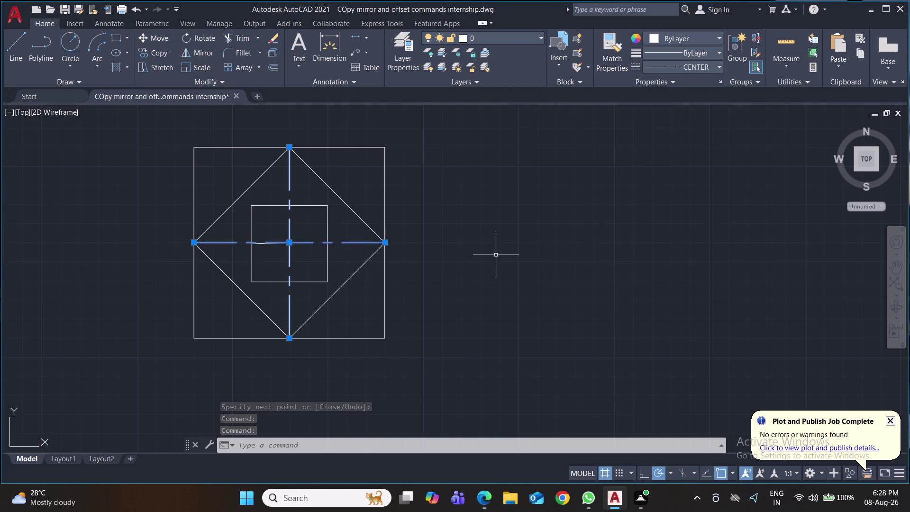
click(459, 255)
click(467, 234)
click(449, 253)
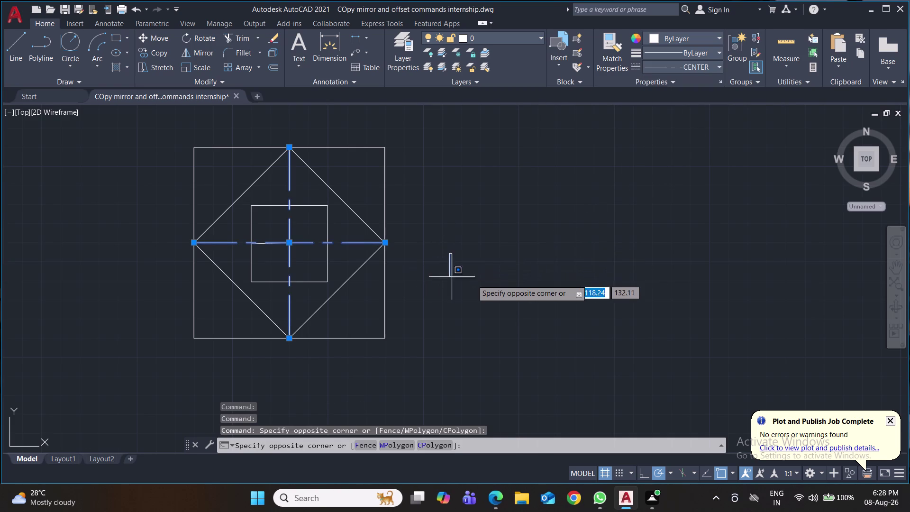
key(ctrl+s)
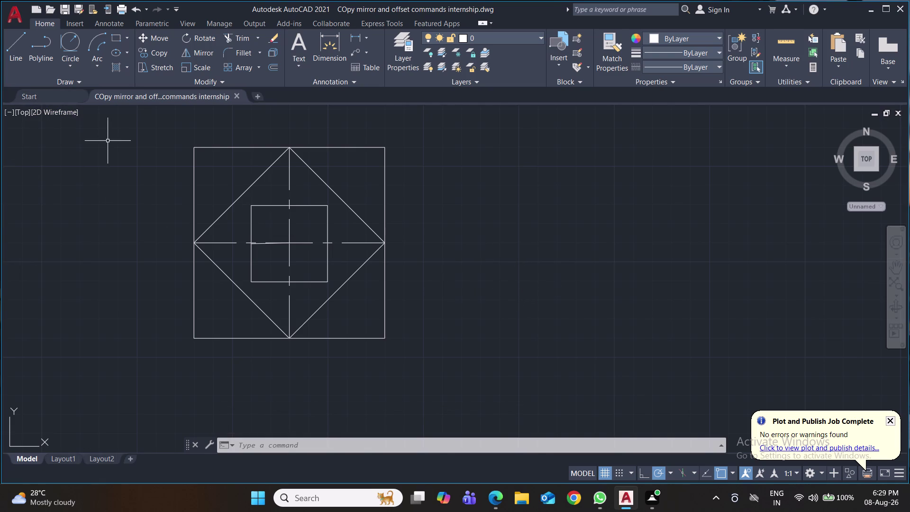
click(75, 64)
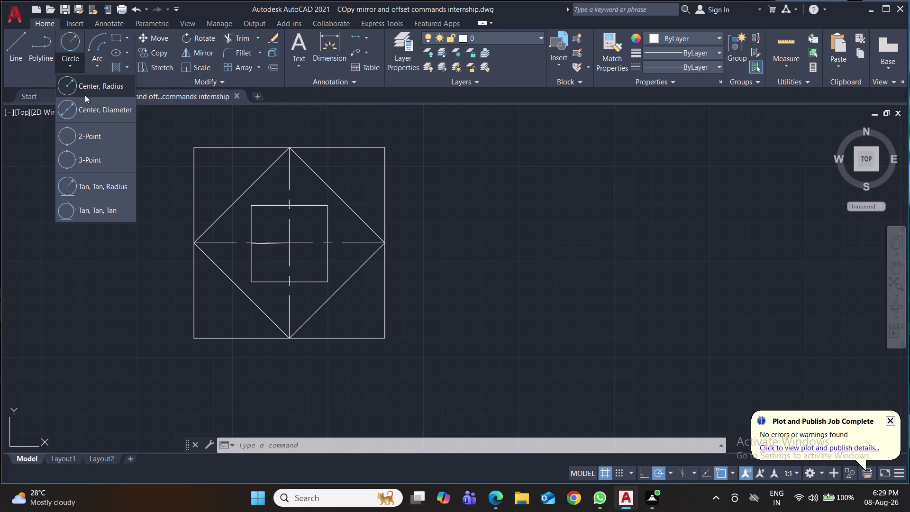
Start a circle, then a line with a 0.50 entry, and cancel it.
click(86, 86)
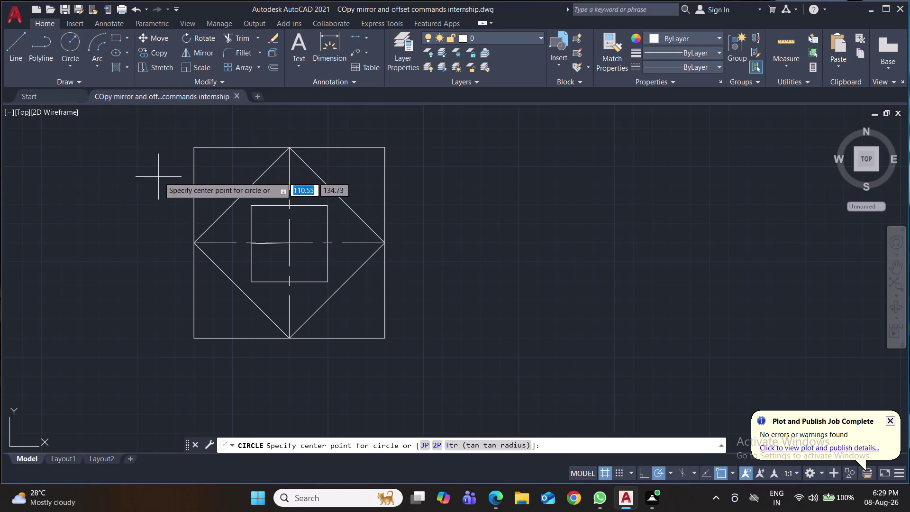
click(11, 48)
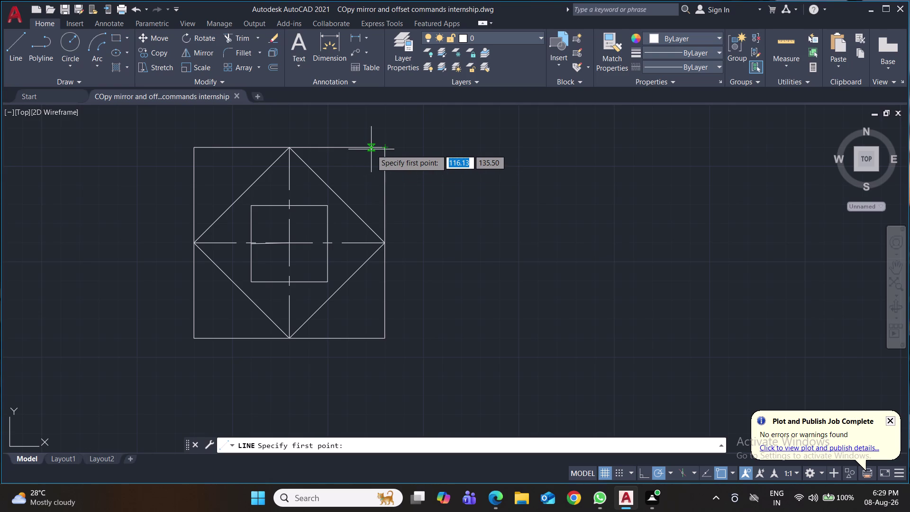
text(0)
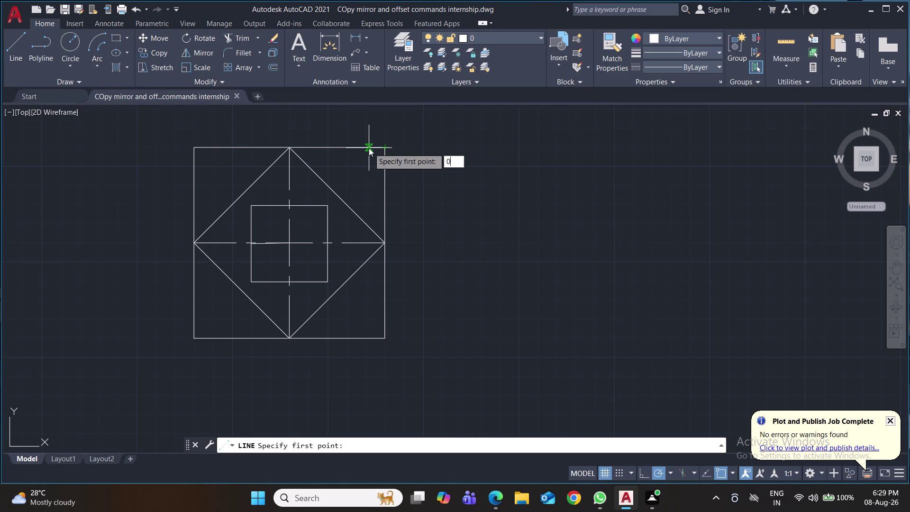
text(.50)
key(Return)
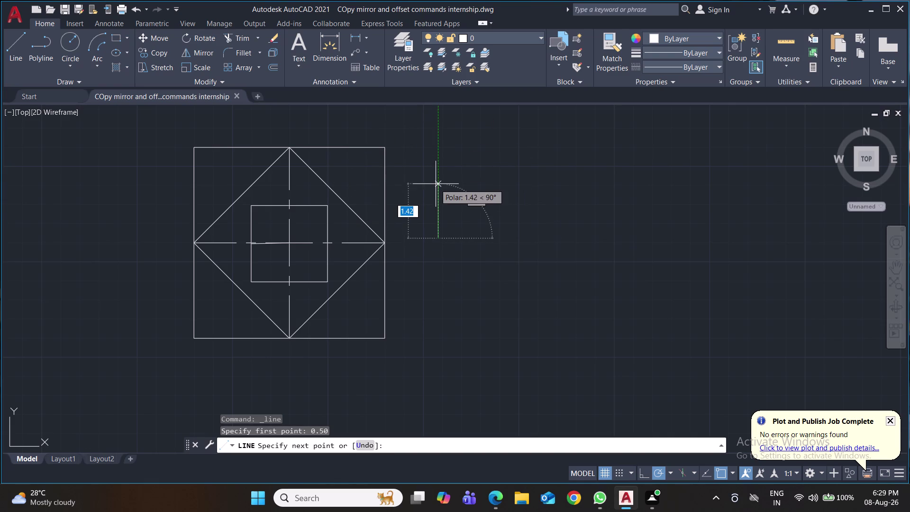
key(Escape)
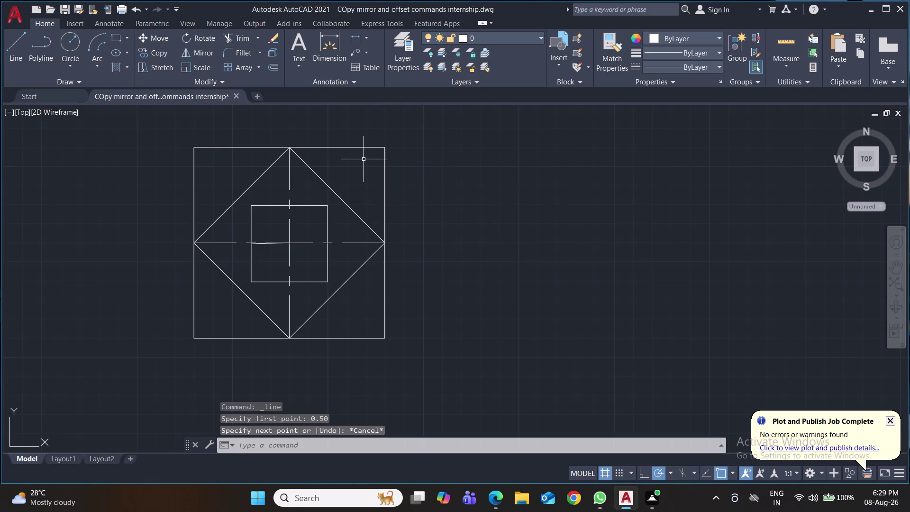
key(space)
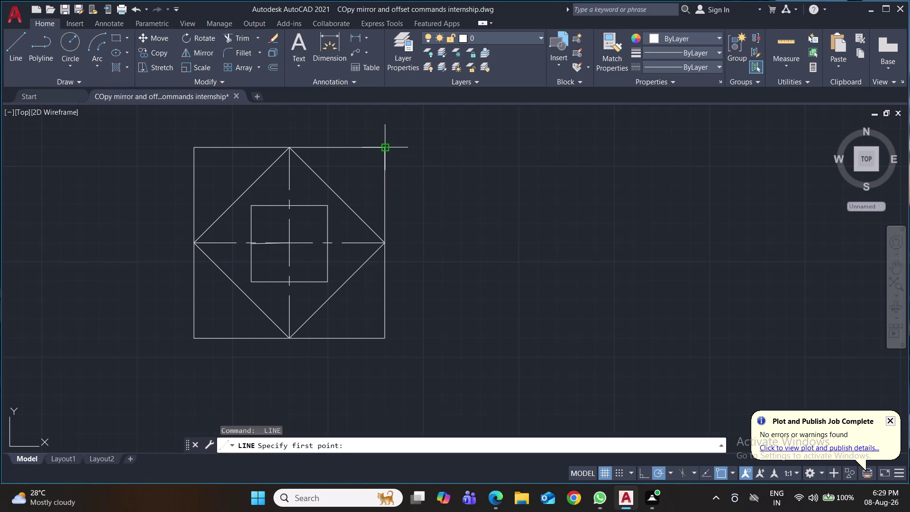
Draw 0.50 left and 0.50 down legs from the square's top-right corner.
click(384, 147)
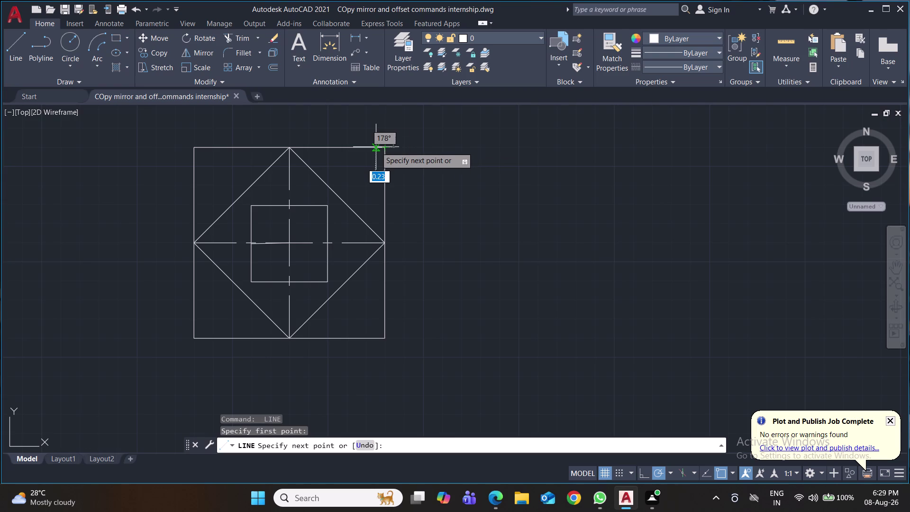
text(0.50)
key(Return)
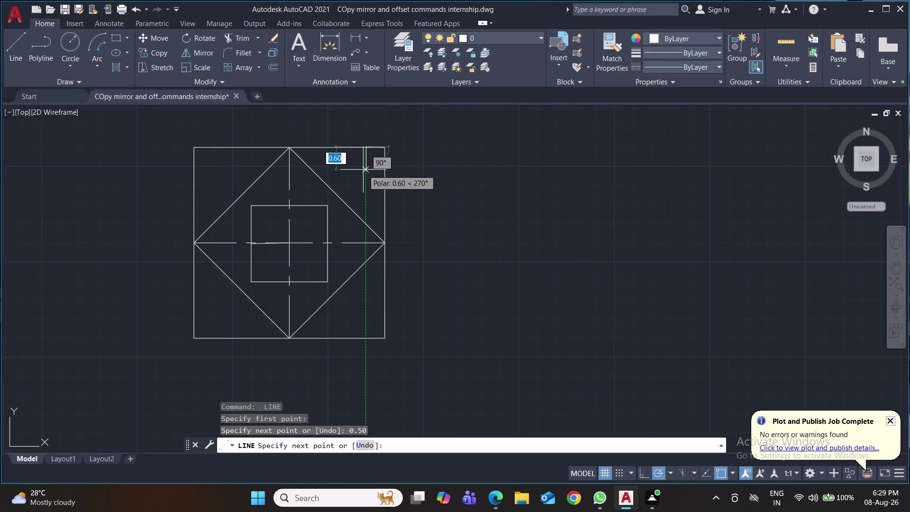
text(0.50)
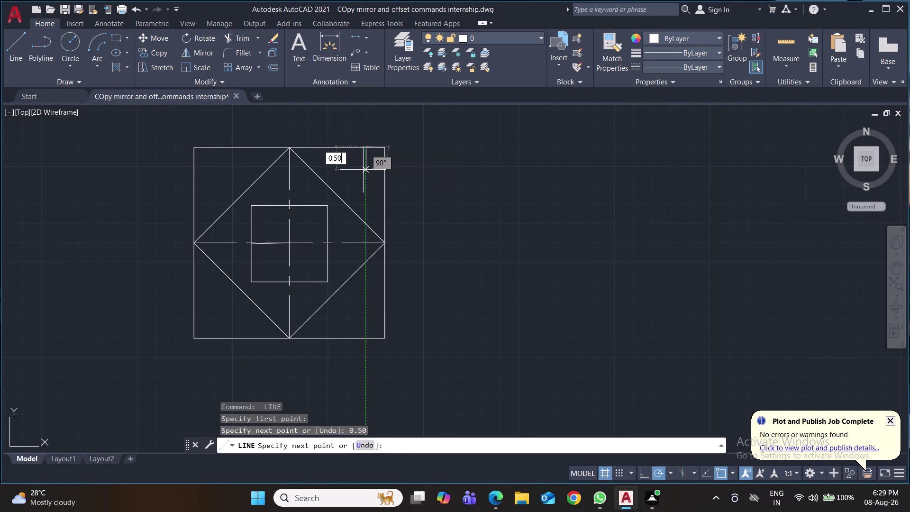
key(Return)
key(Return)
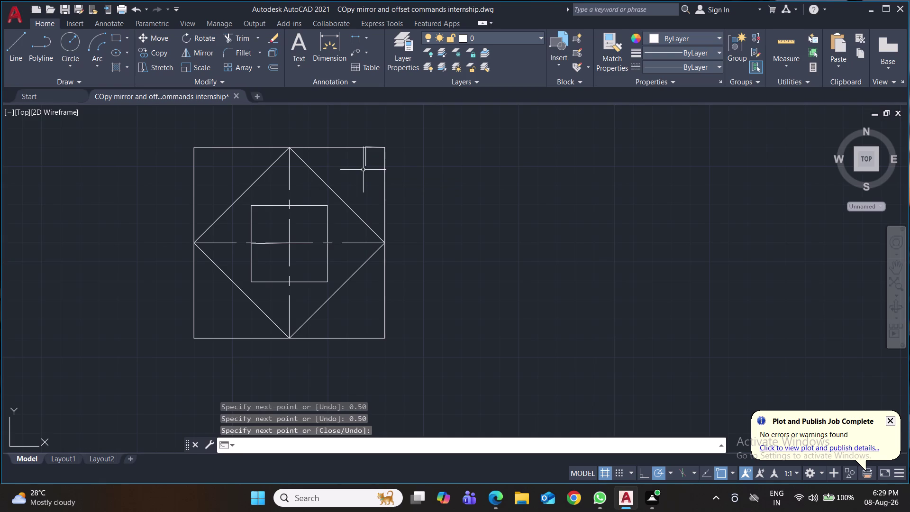
click(76, 42)
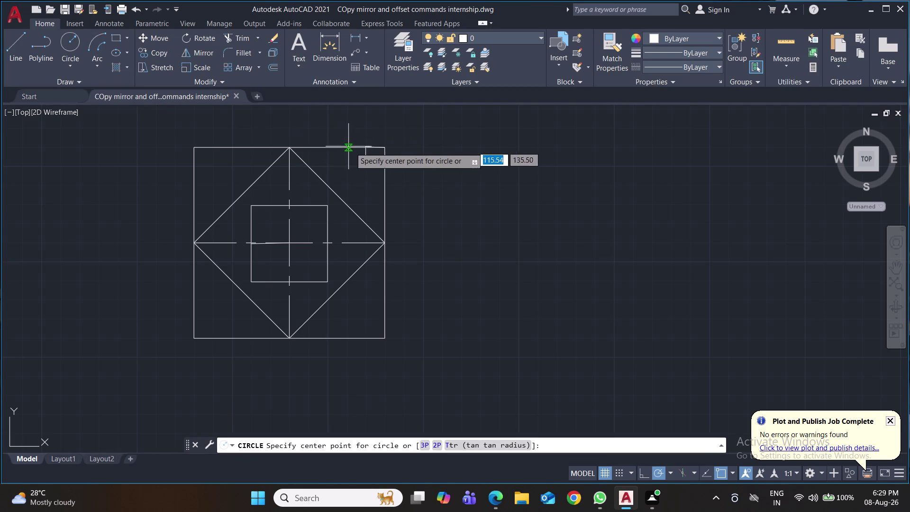
Draw a 0.25-radius circle centred on the construction line endpoint in the top-right corner.
click(366, 167)
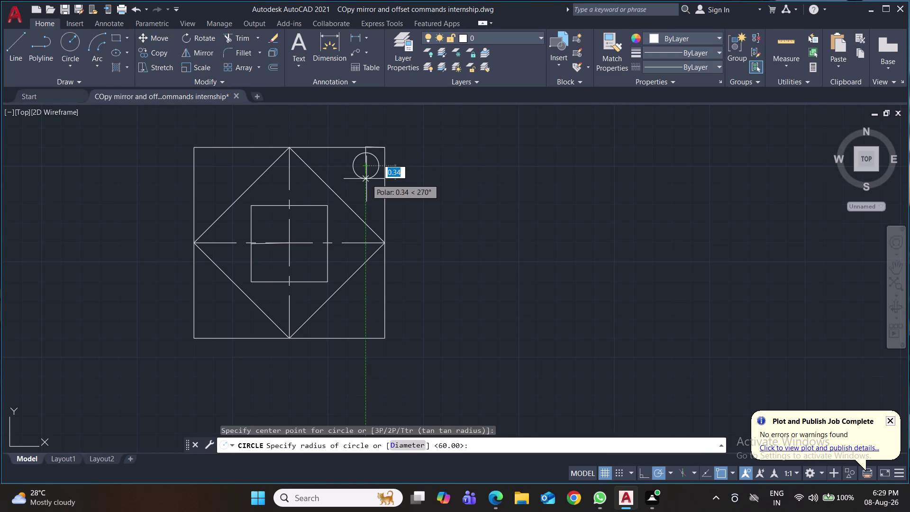
text(0.25)
key(Return)
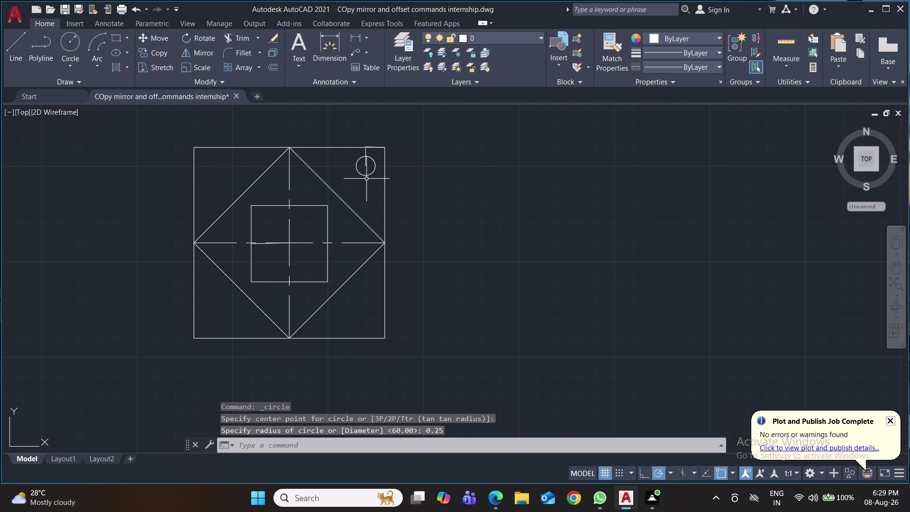
Erase the vertical and horizontal construction lines.
click(366, 166)
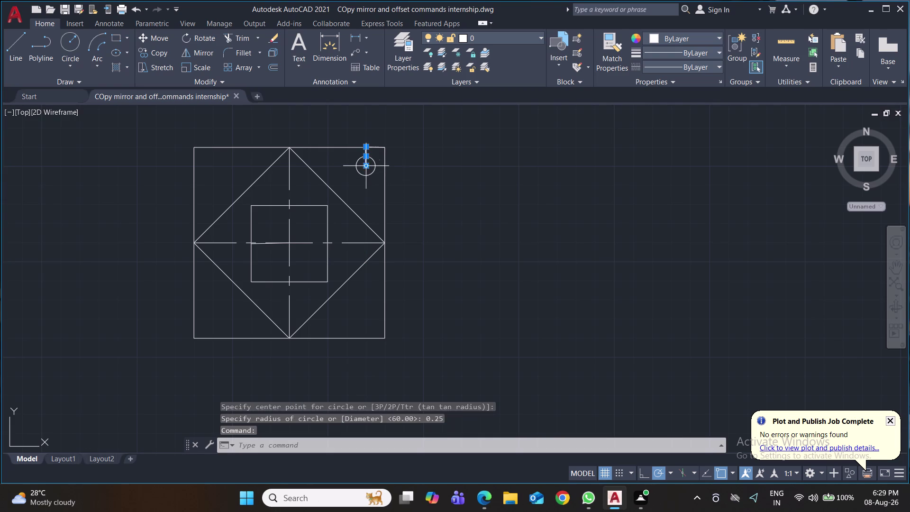
click(374, 148)
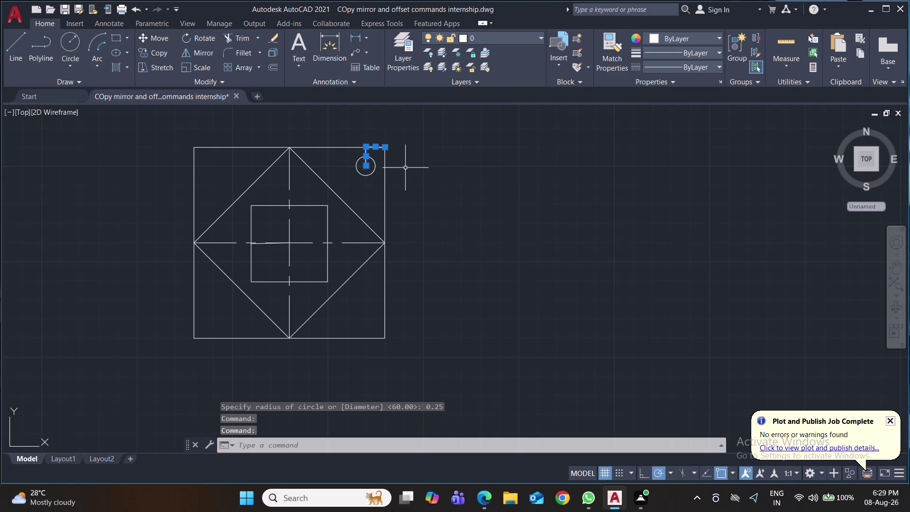
key(Delete)
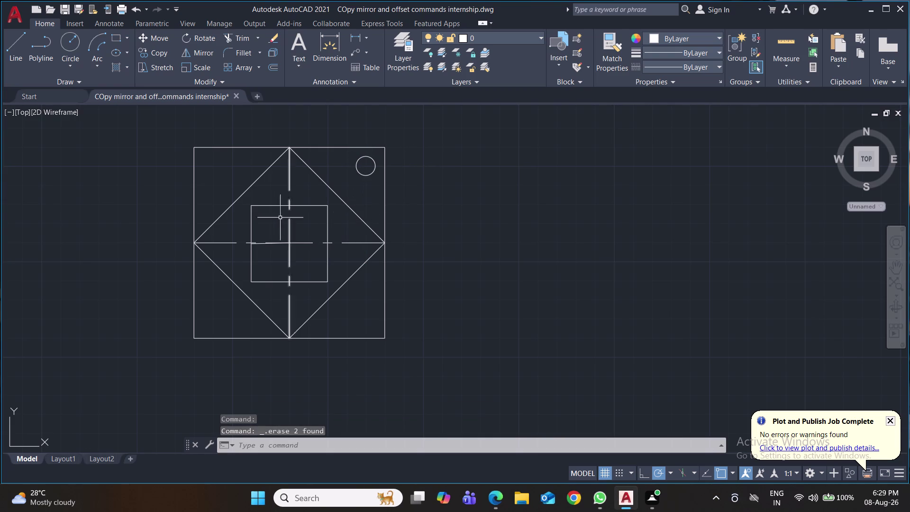
click(16, 57)
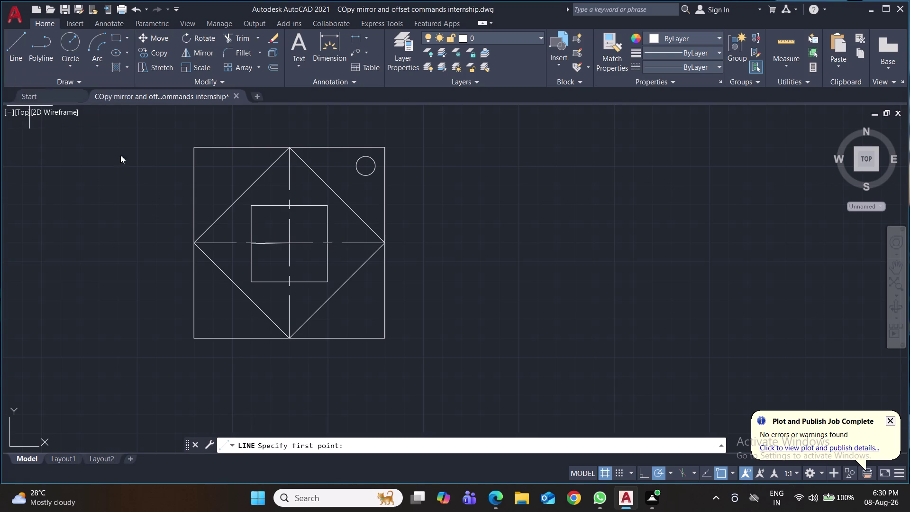
Draw a horizontal crosshair line across the small circle from its left to right edge.
click(368, 167)
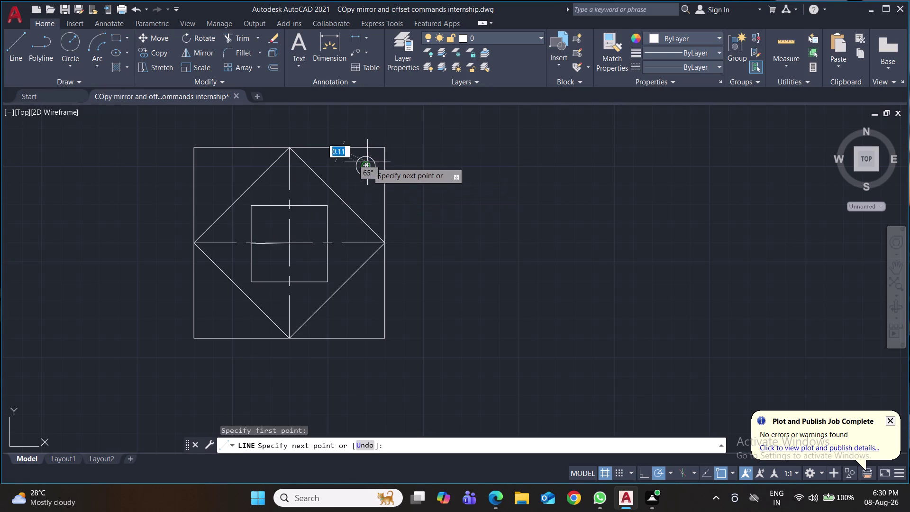
click(367, 158)
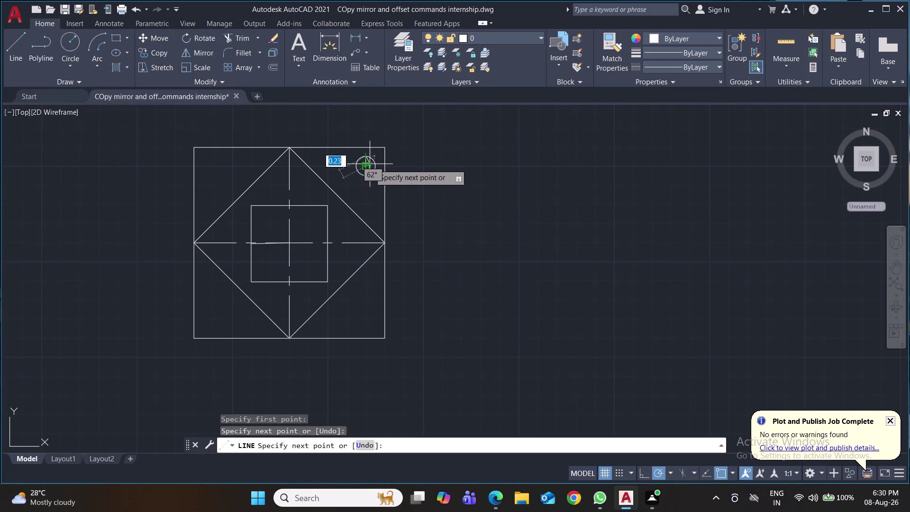
key(Return)
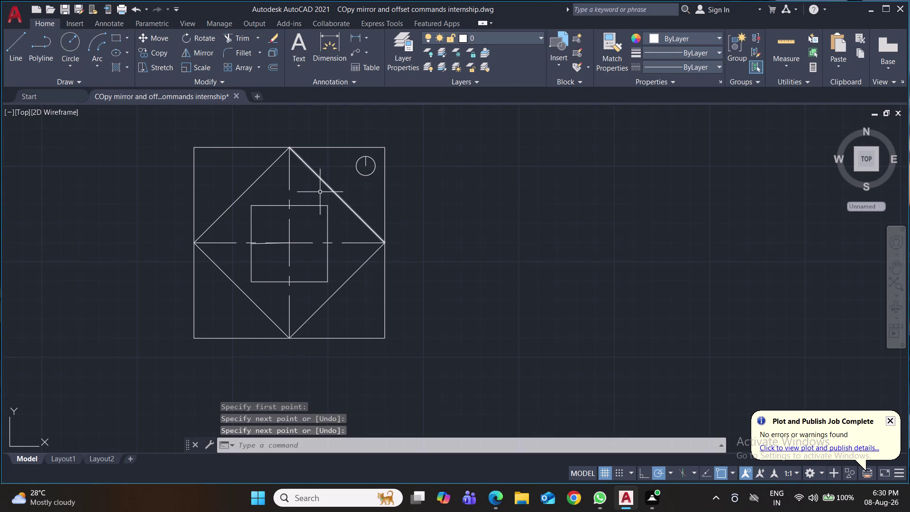
click(20, 52)
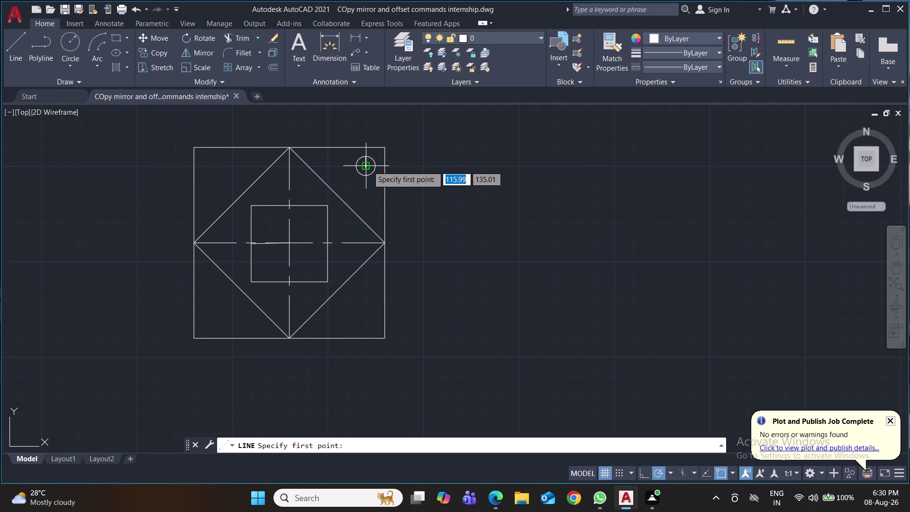
click(368, 166)
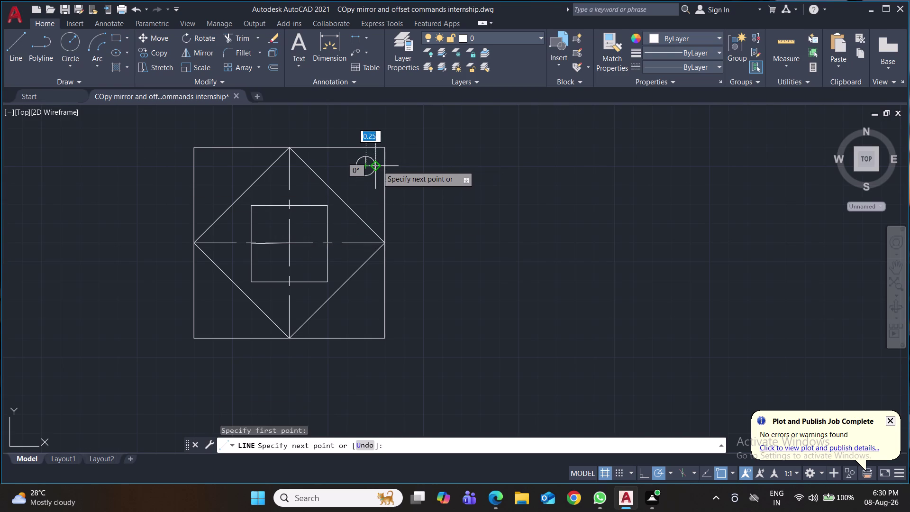
click(378, 165)
key(Return)
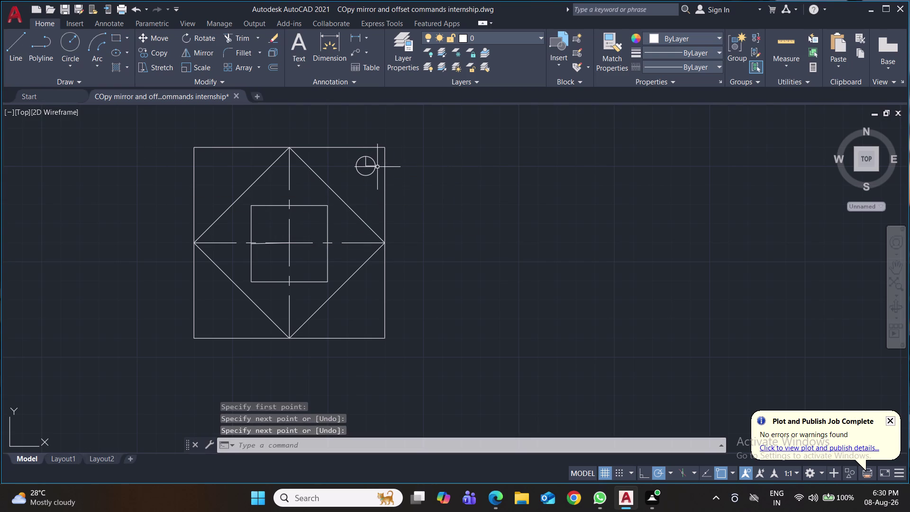
Draw the vertical crosshair line through the circle from its top point.
key(space)
scroll(up, 3)
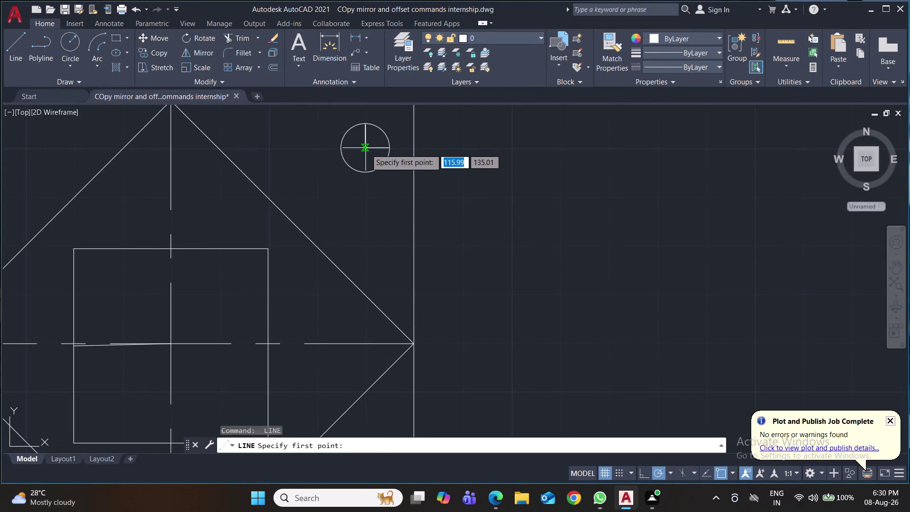
click(366, 149)
click(365, 168)
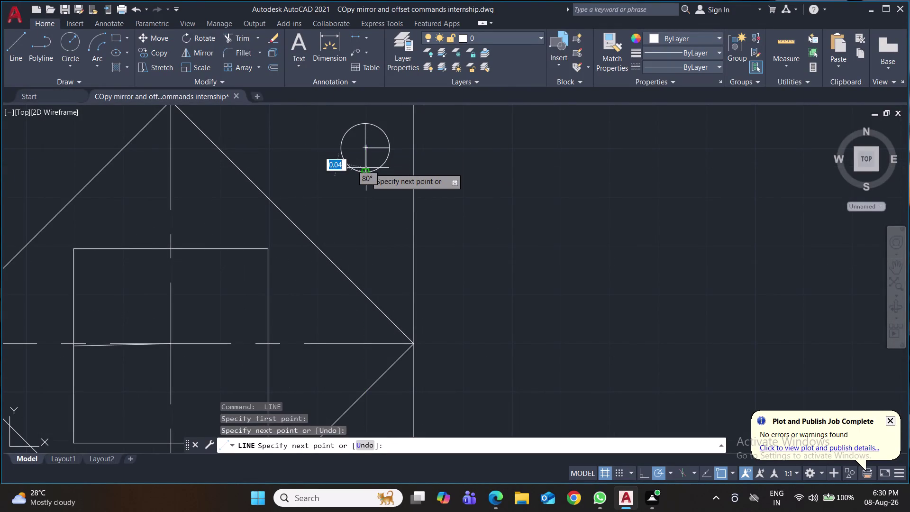
key(space)
key(space)
click(366, 149)
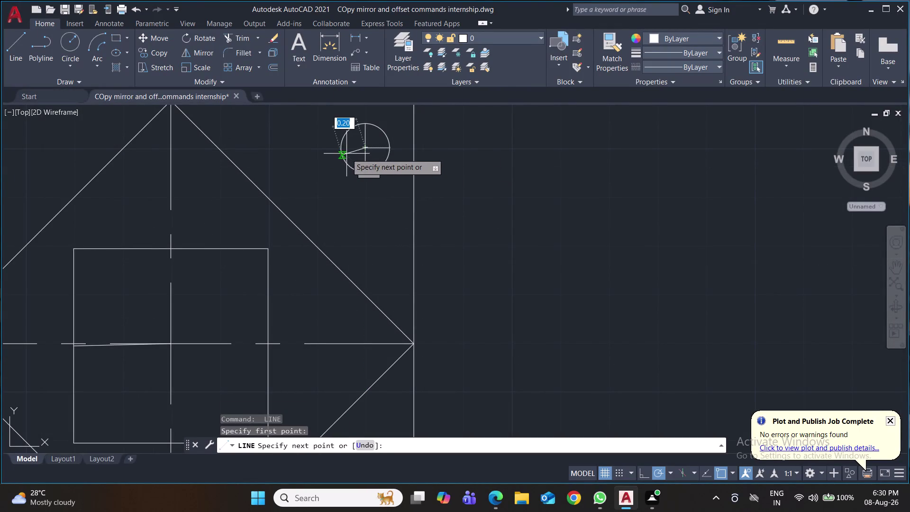
click(344, 151)
key(Return)
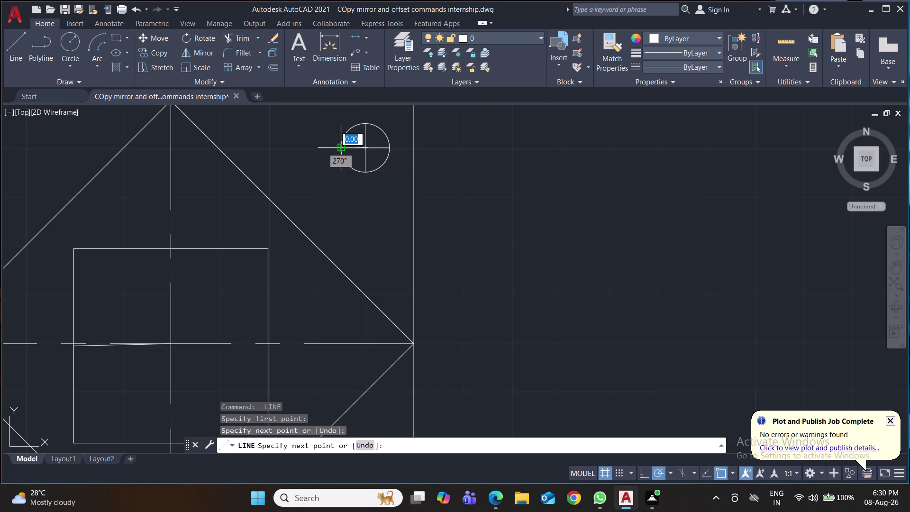
Save the drawing.
scroll(down, 3)
scroll(down, 3)
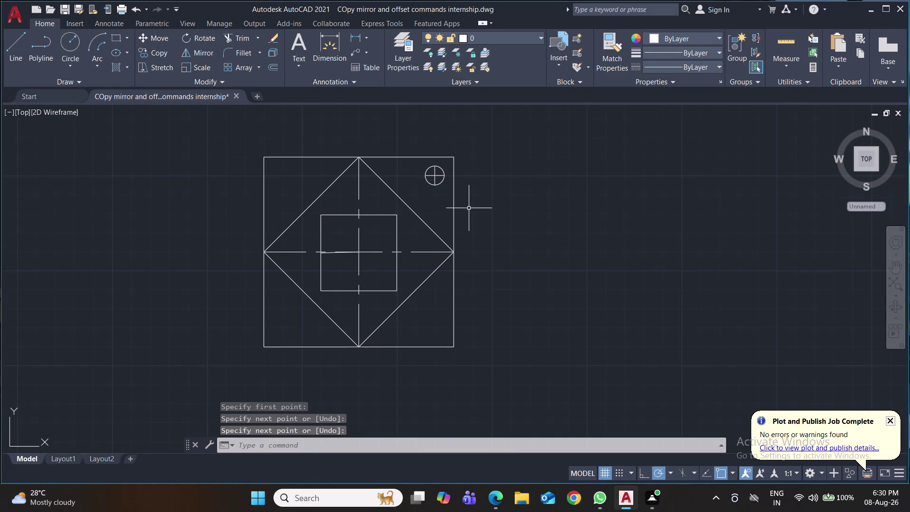
key(ctrl+s)
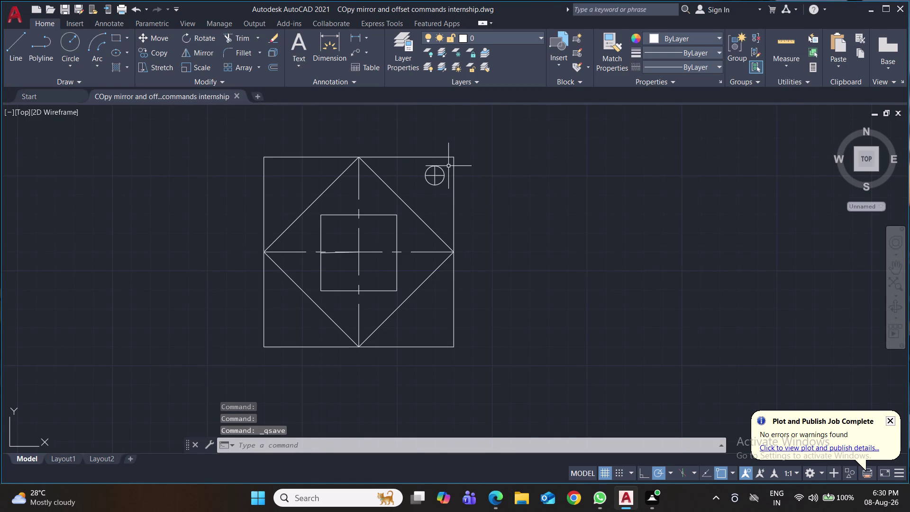
Start copying the corner circle and its crosshair lines with the circle centre as base point.
key(c)
key(o)
key(Return)
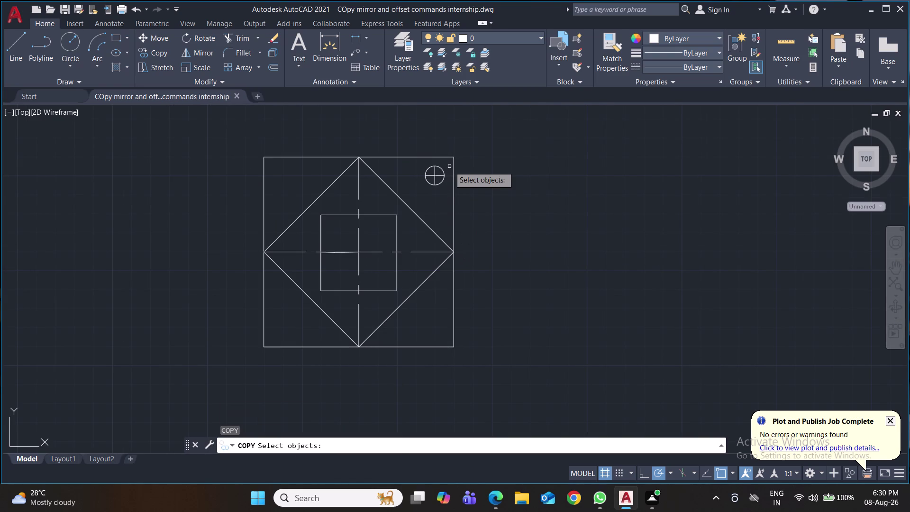
click(448, 164)
click(421, 190)
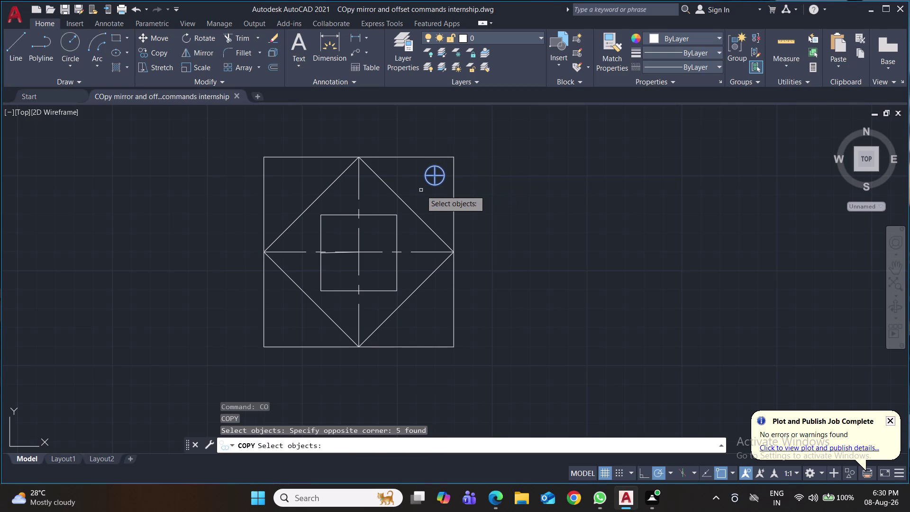
key(Return)
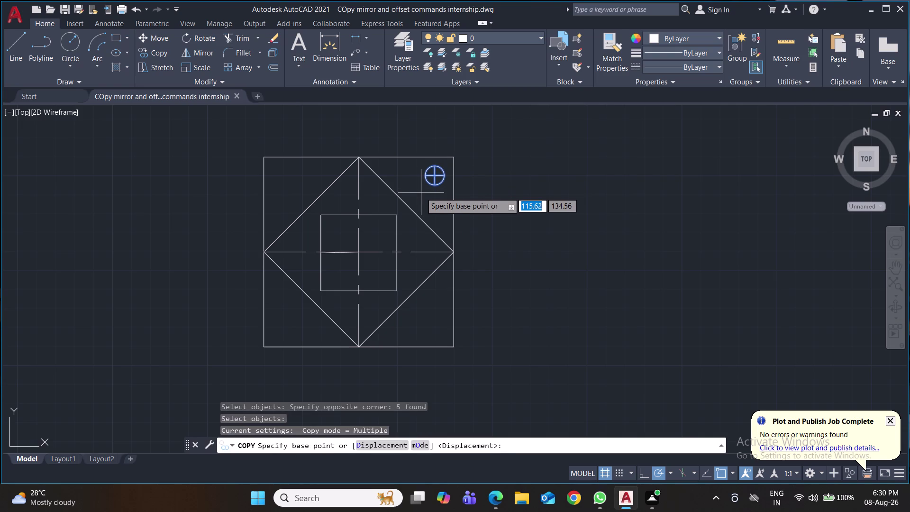
click(434, 175)
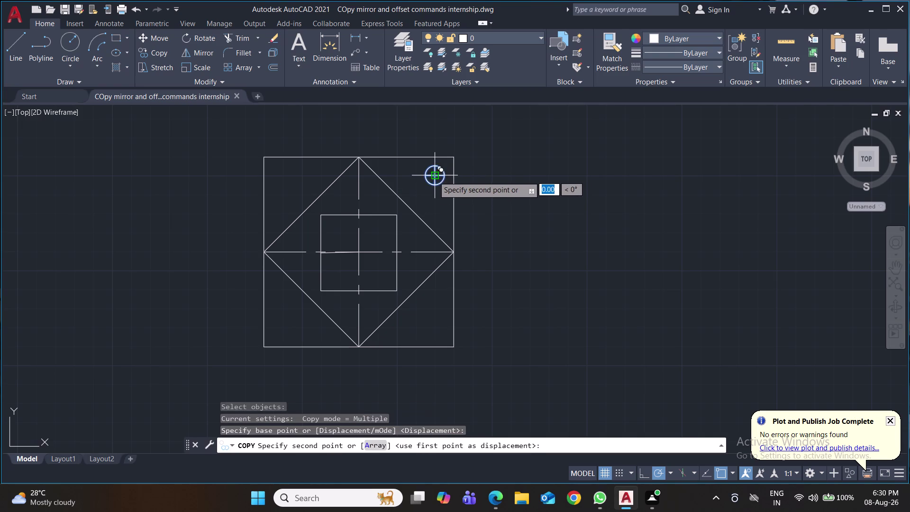